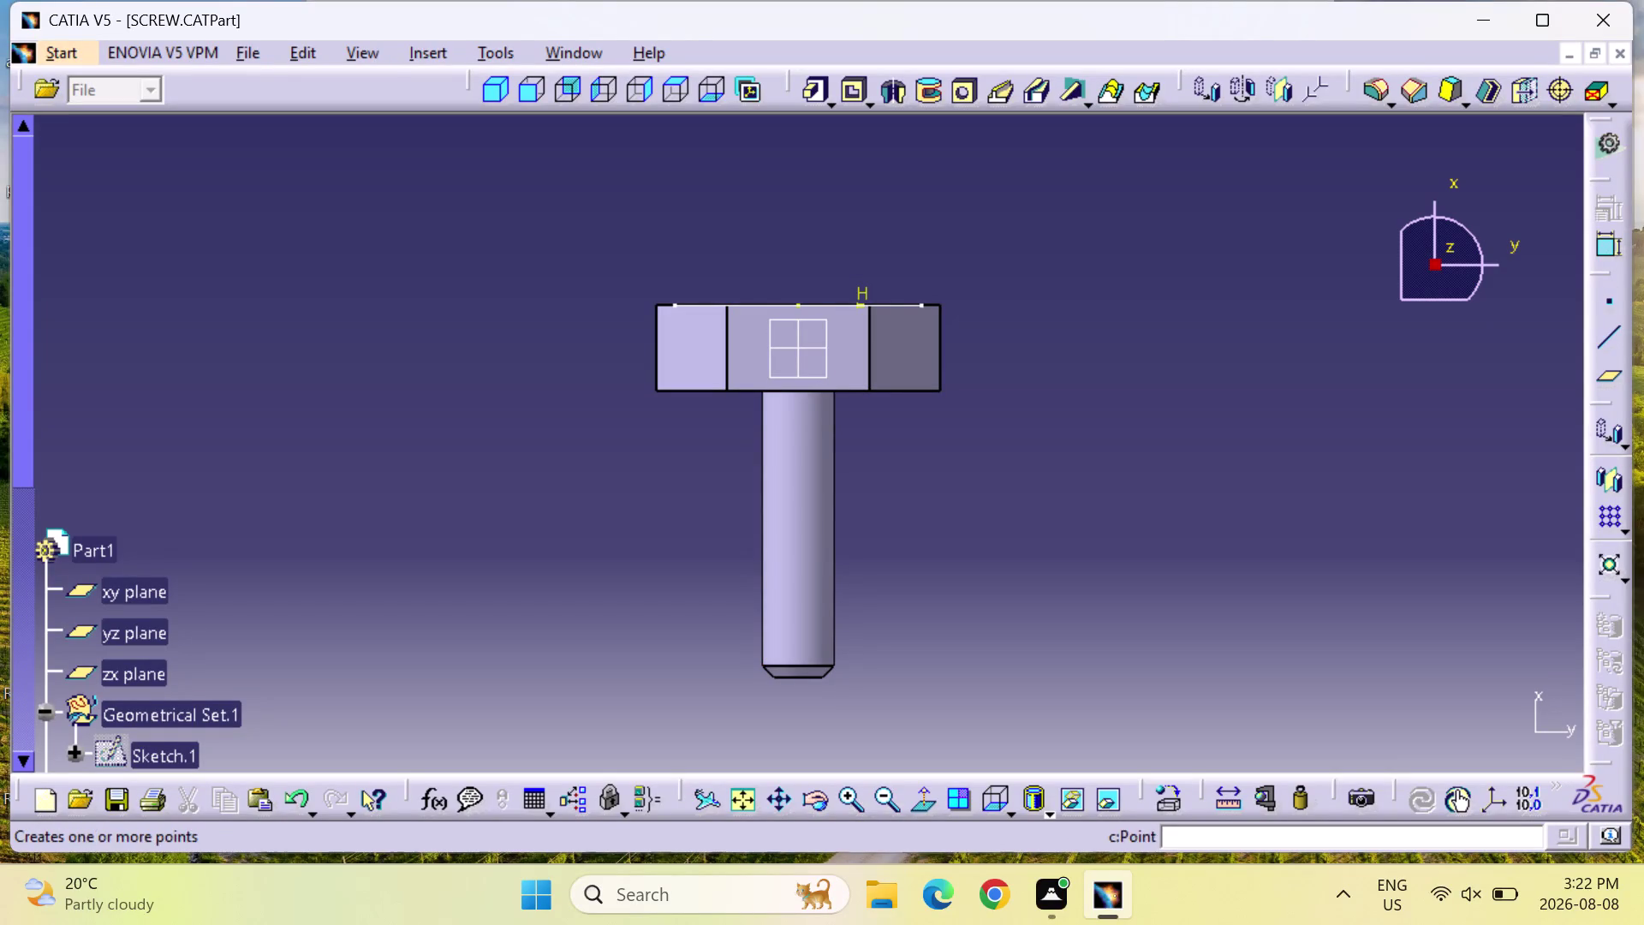
Select the screw head's flat face and run c:SKETCH to start a sketch on it.
scroll(down, 3)
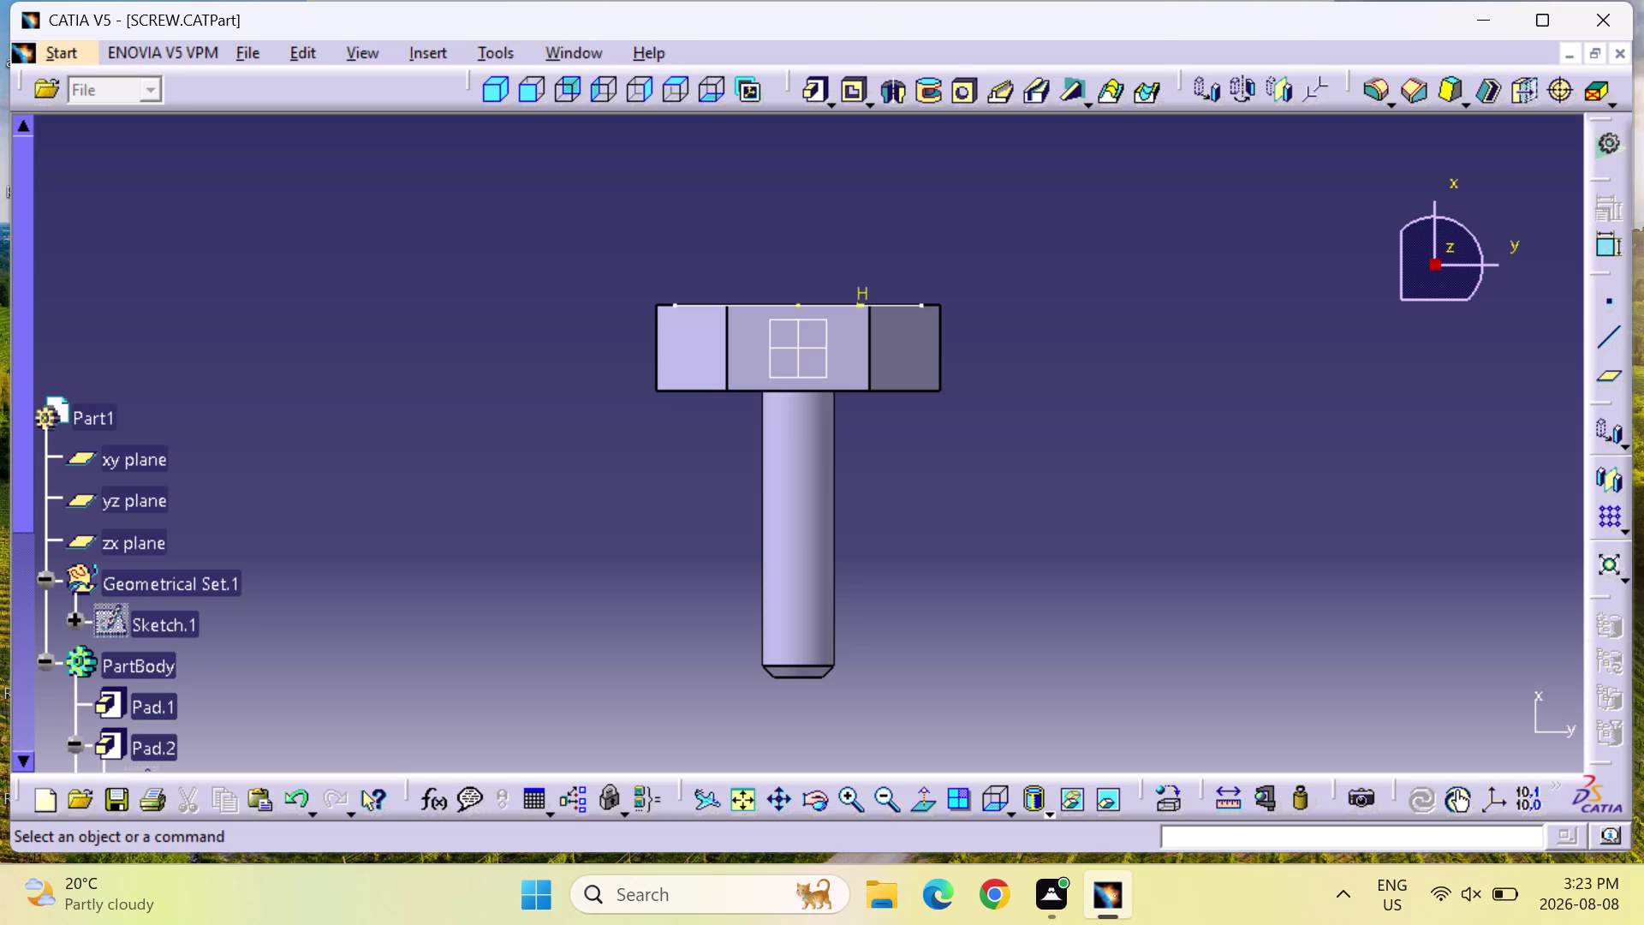
double_click(1224, 515)
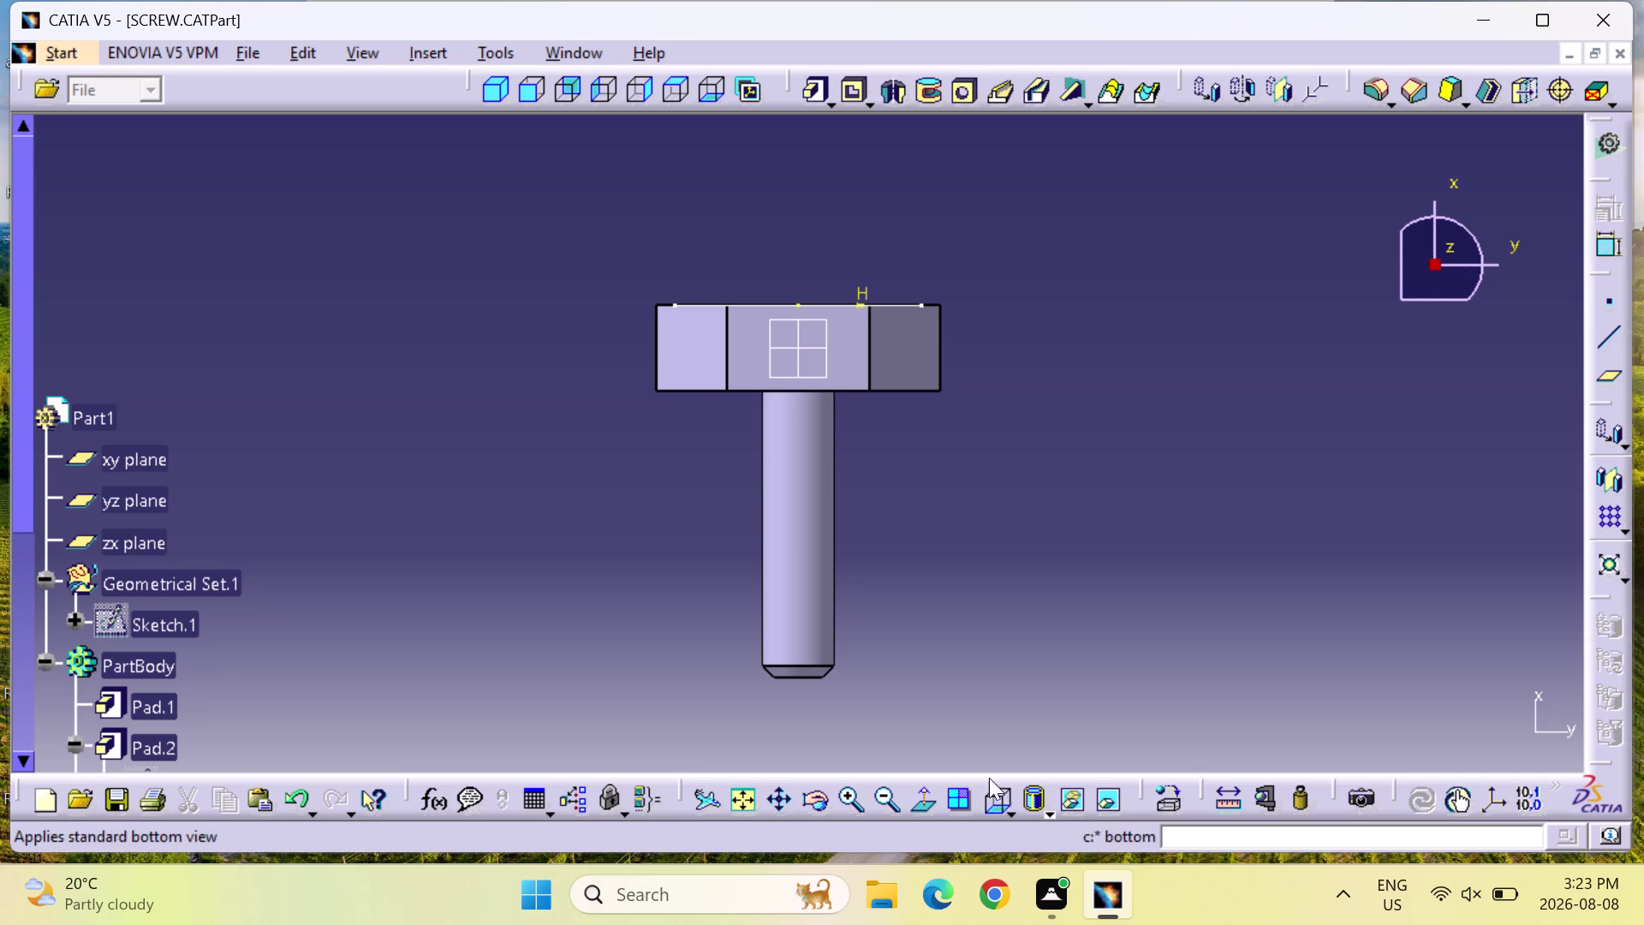
click(864, 357)
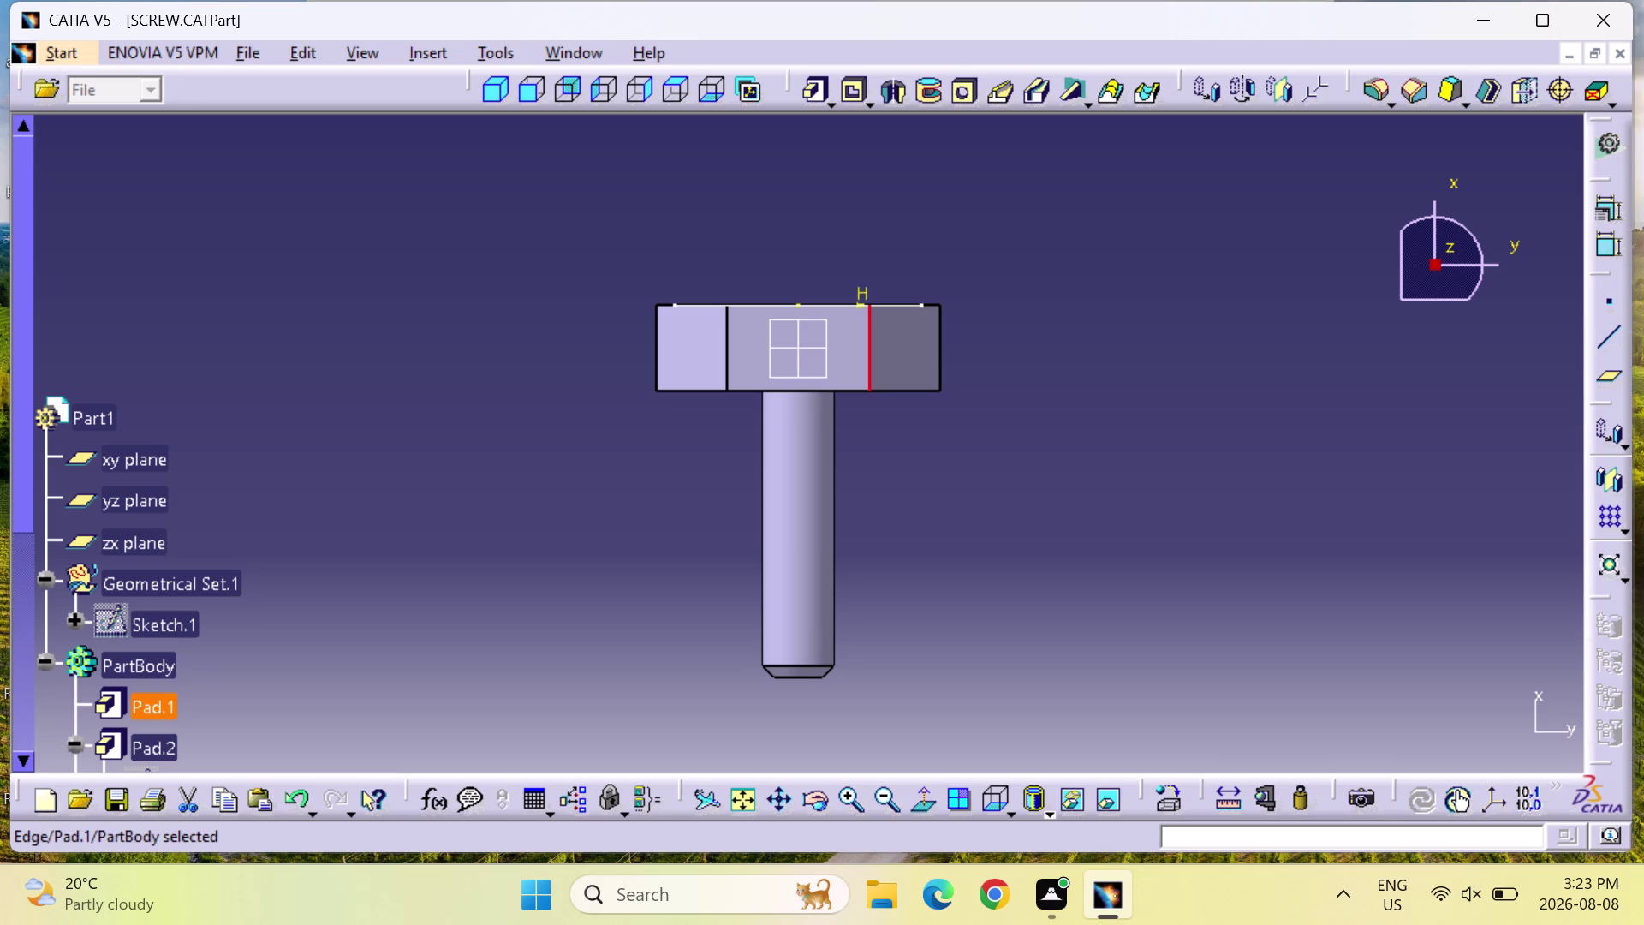
click(839, 356)
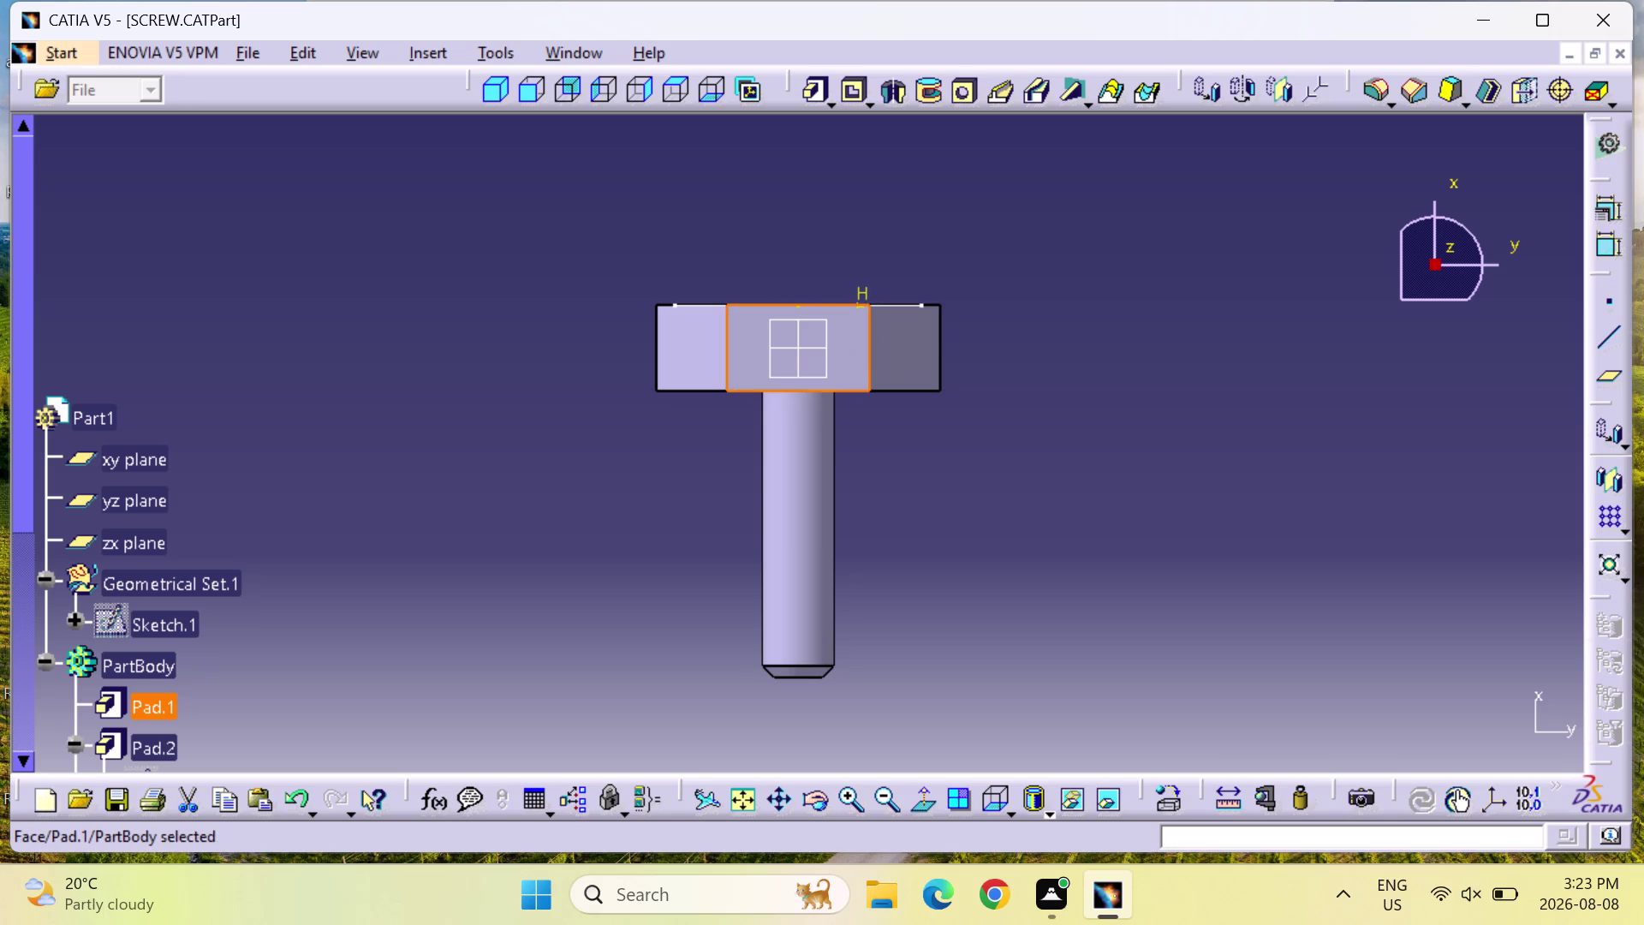
click(1191, 851)
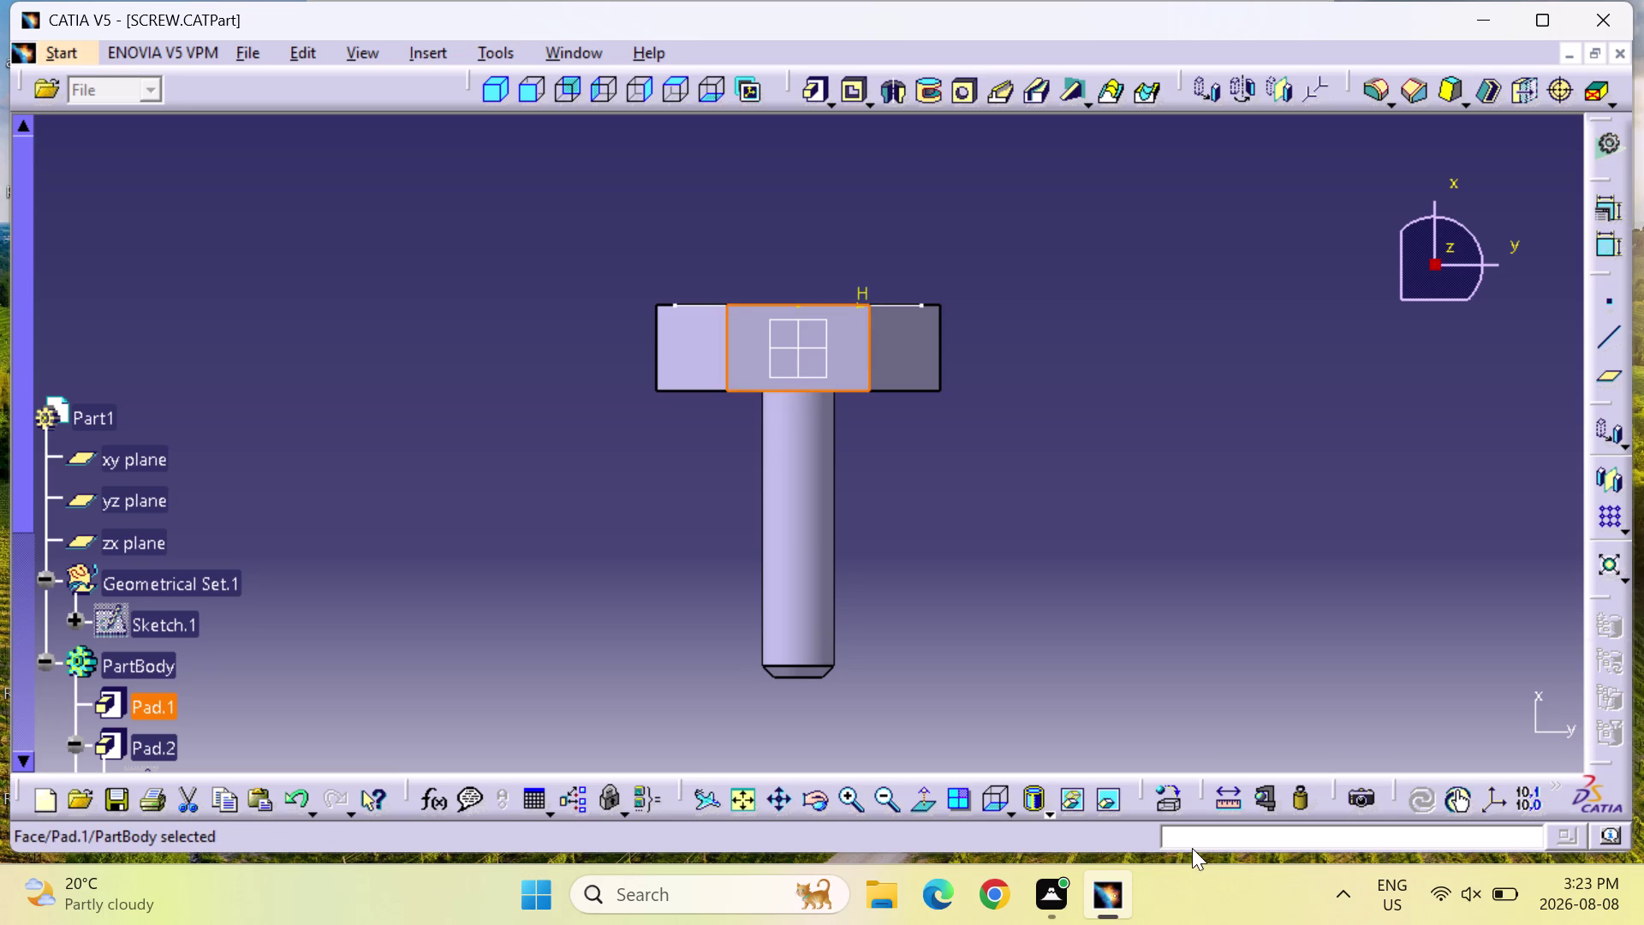
click(1197, 841)
text(C:)
text(SKETCH)
key(Return)
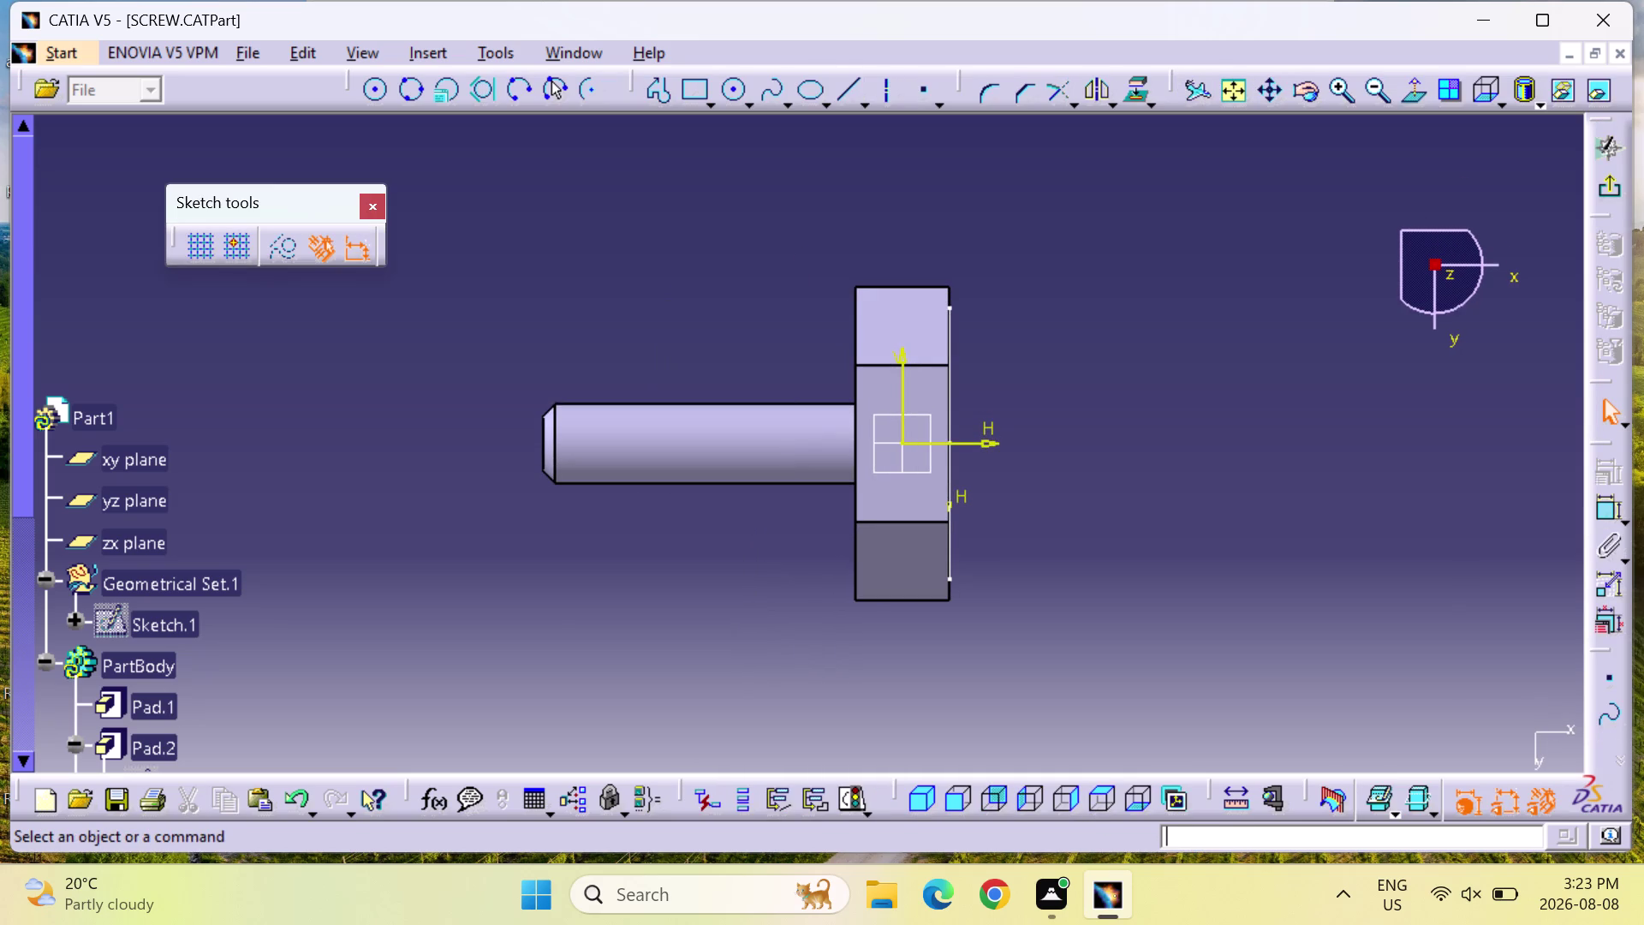
Exit the Sketcher back to Part Design with the head and shaft pads.
click(925, 495)
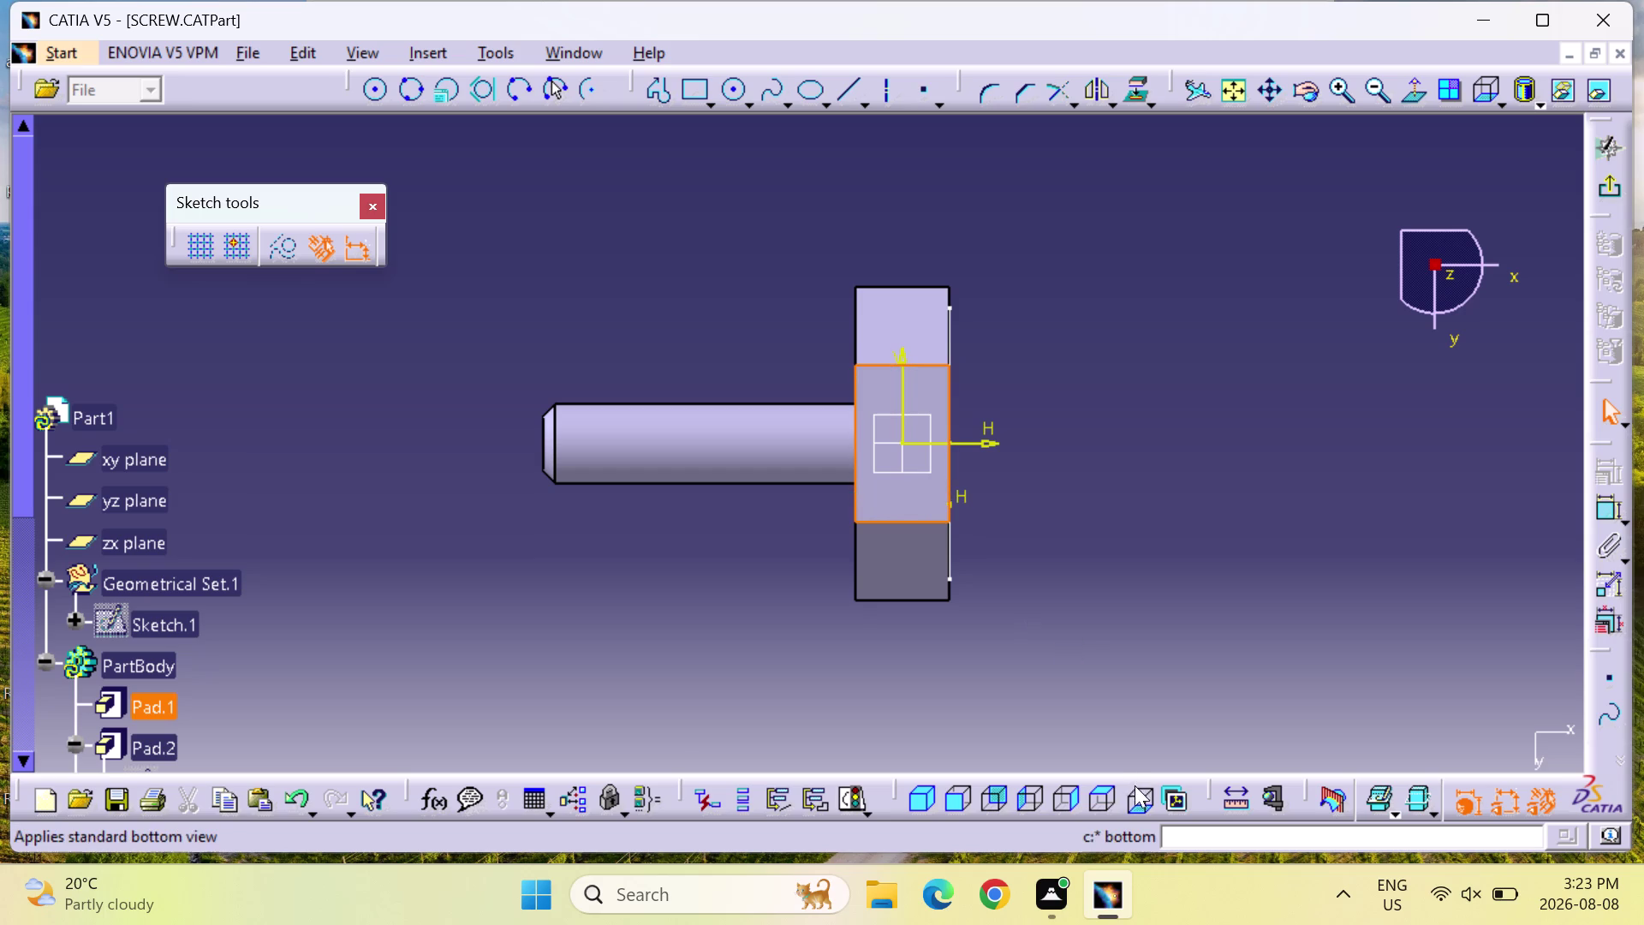
click(1132, 810)
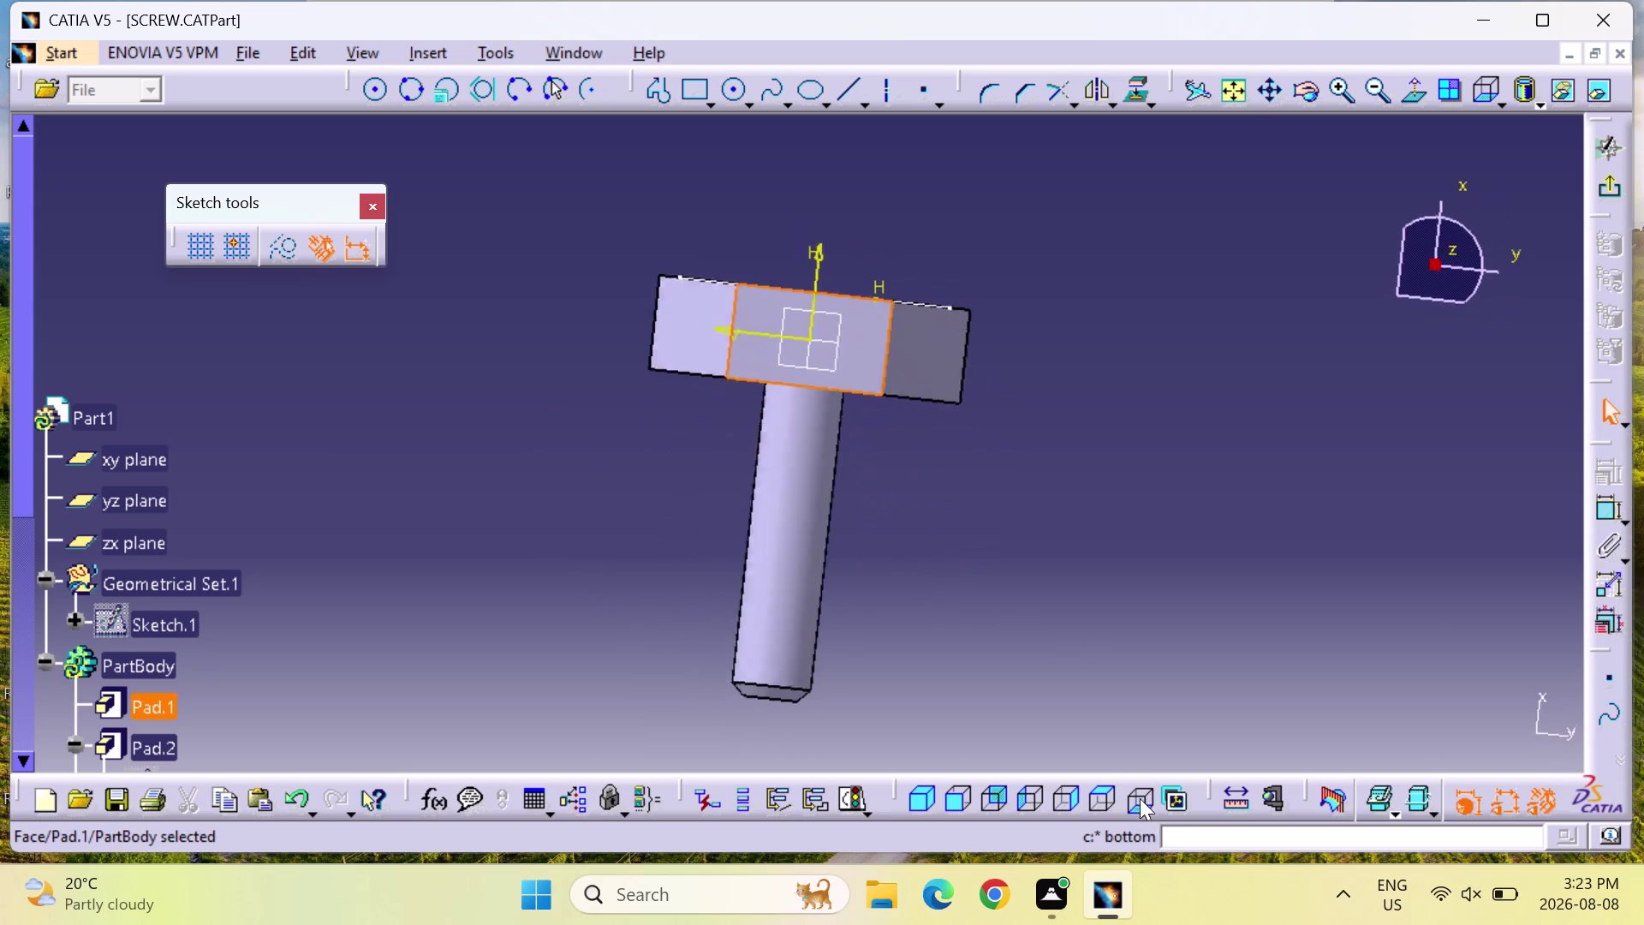
click(1611, 179)
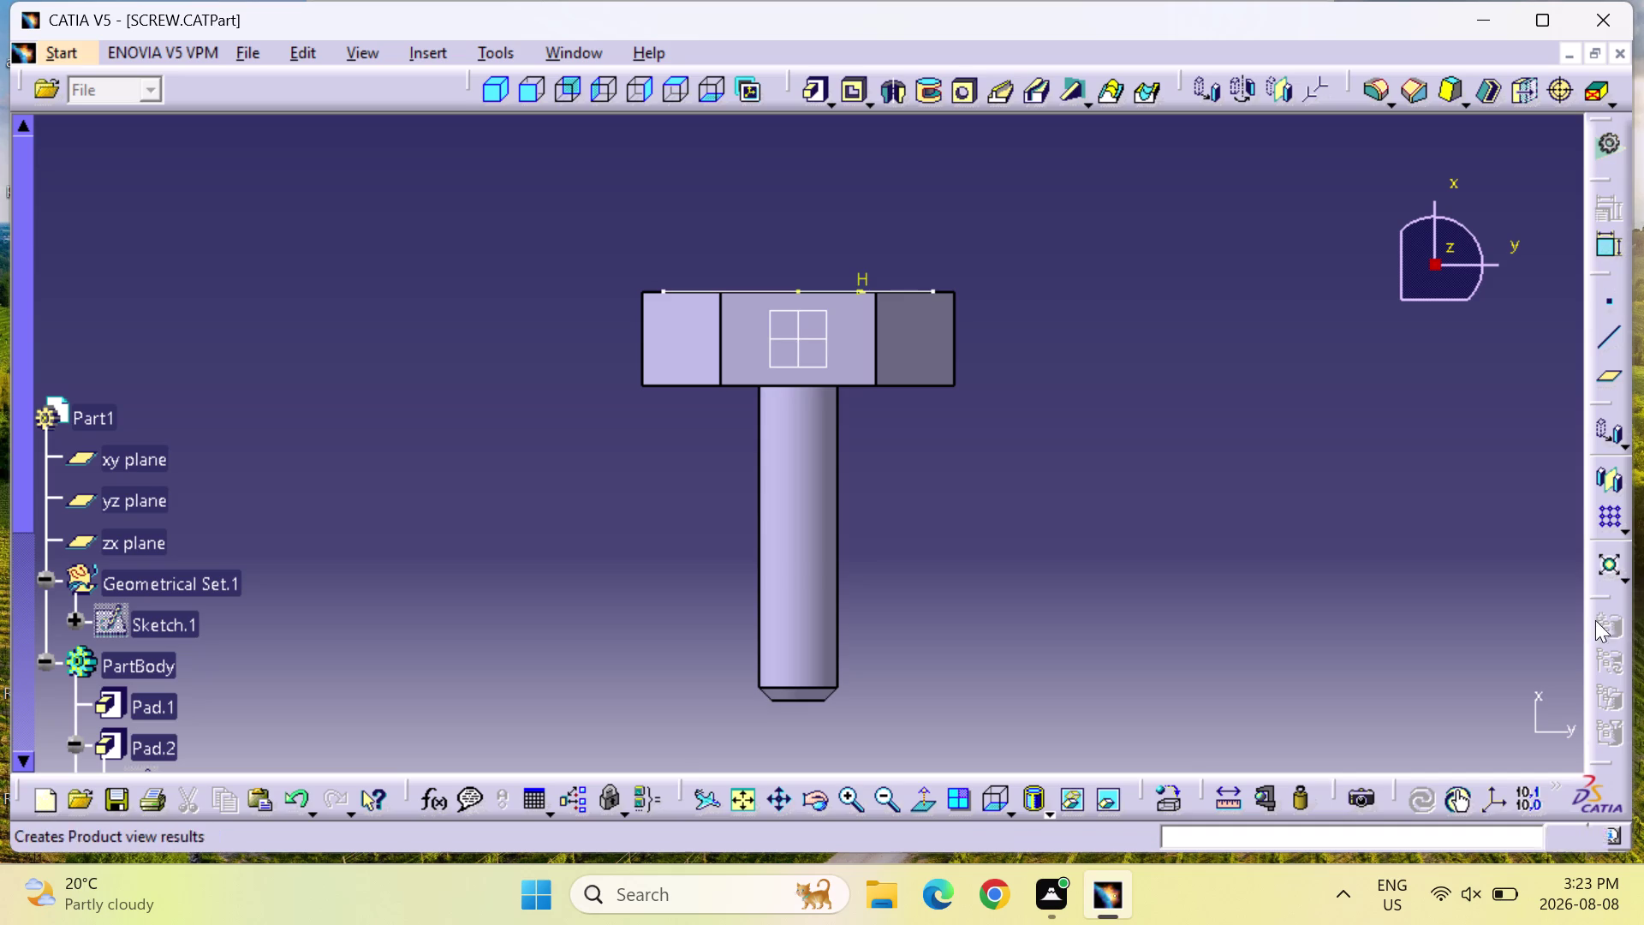
Undo the recent operations with repeated Ctrl+Z.
key(Escape)
key(Escape)
key(Escape)
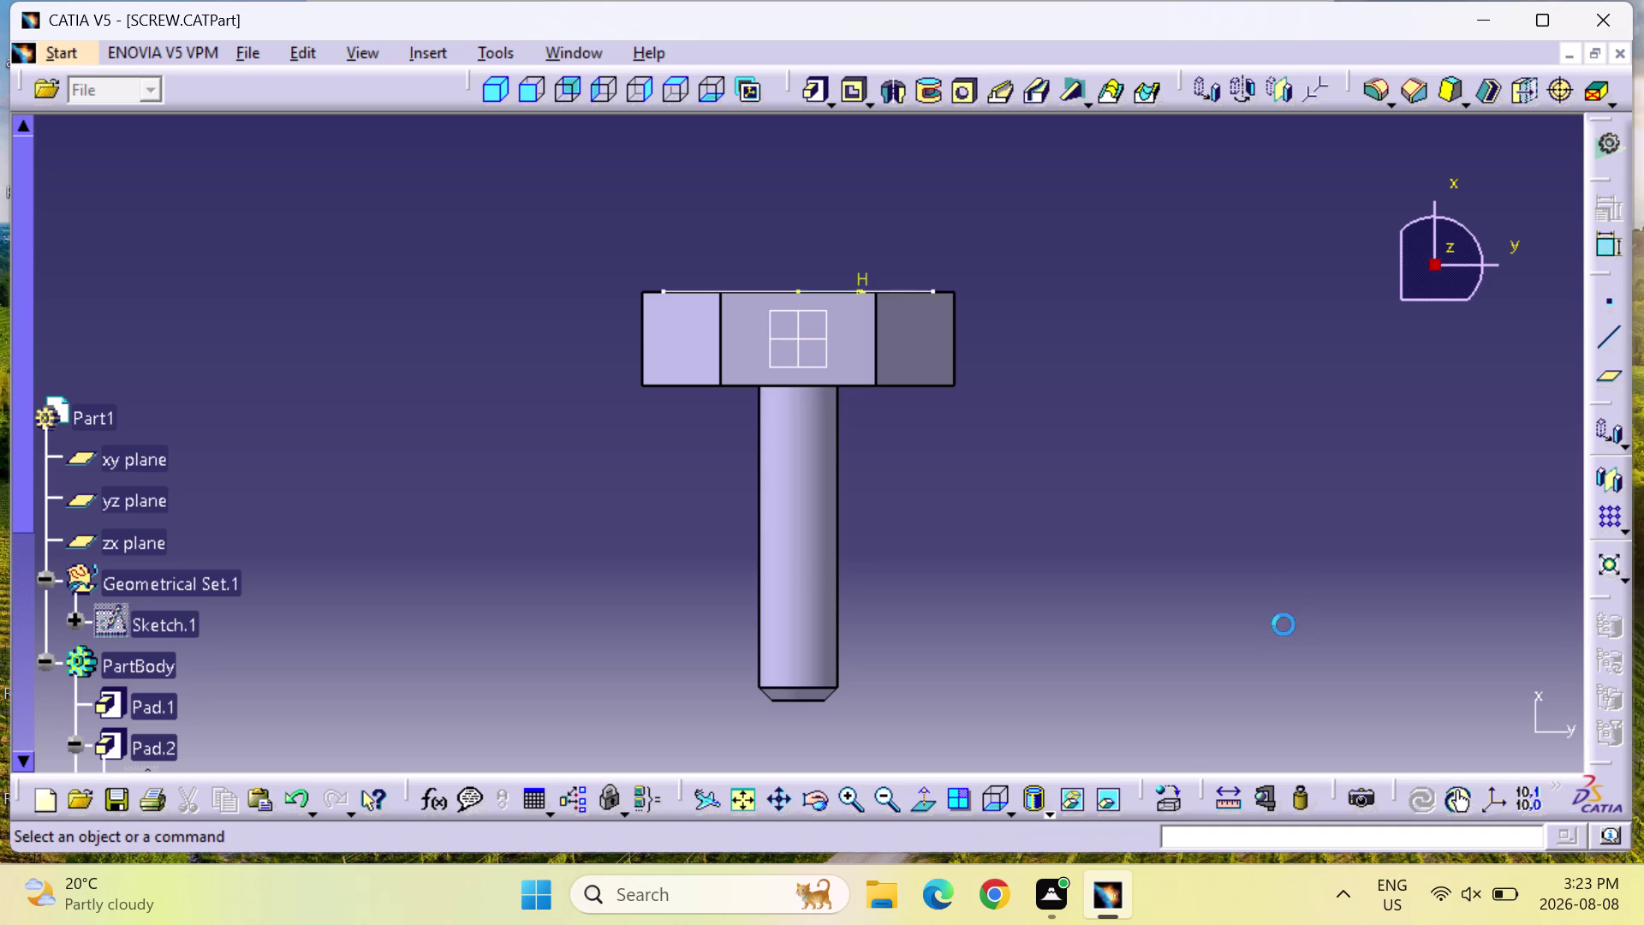
key(ctrl+z)
key(ctrl+z)
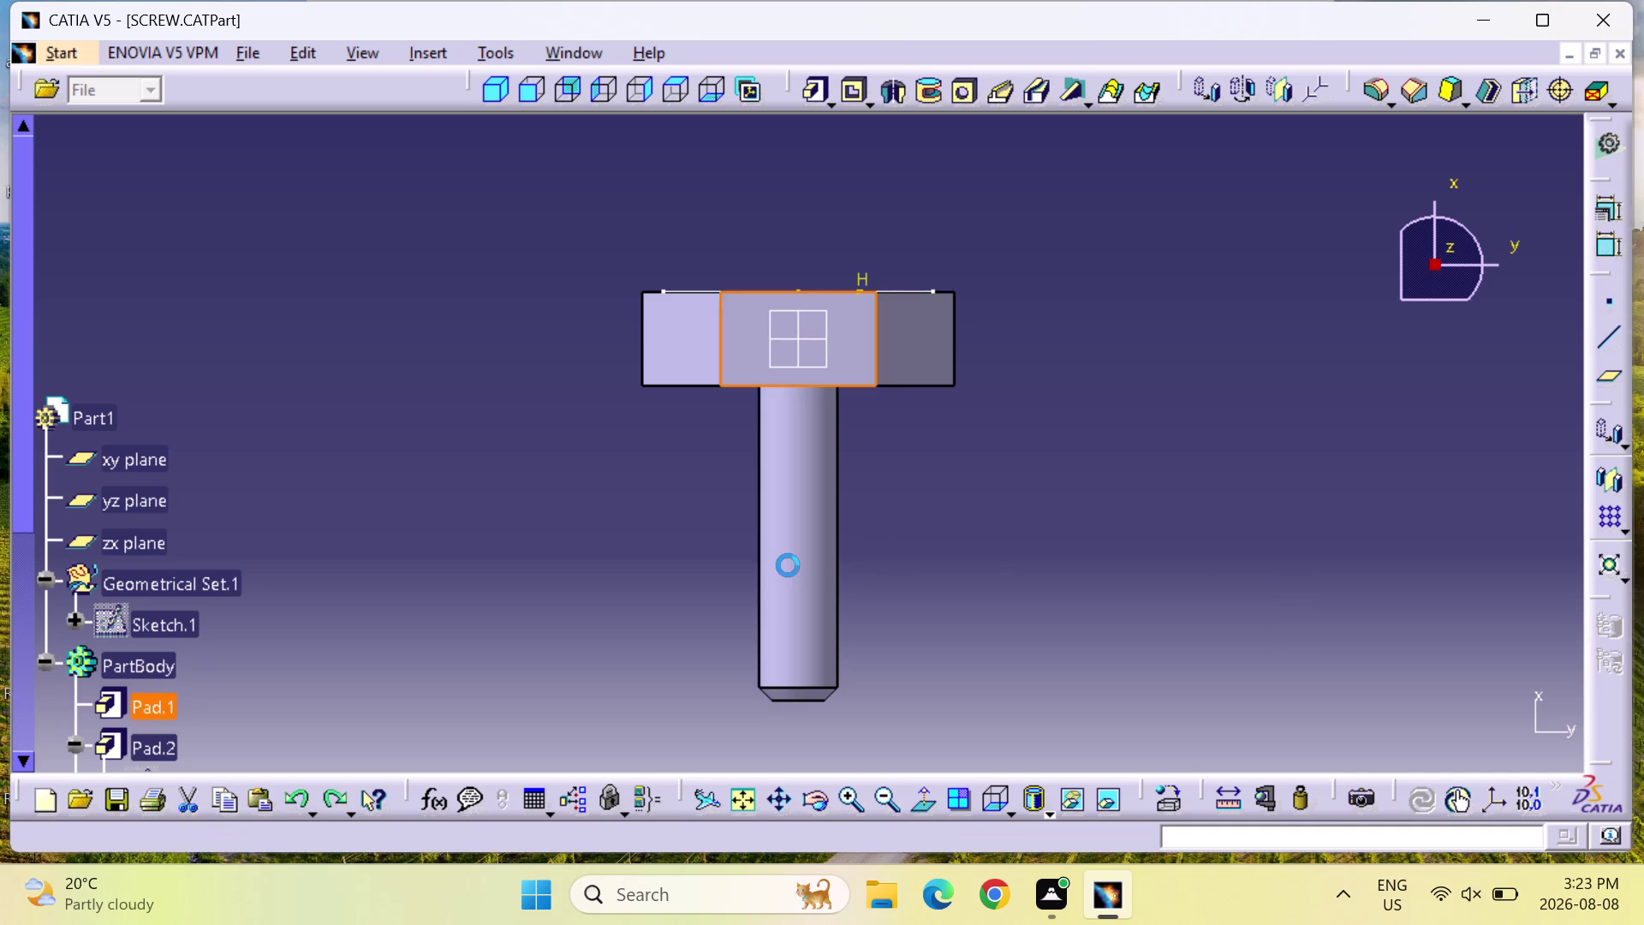
key(ctrl+z)
key(ctrl+z)
key(ctrl+z)
key(ctrl+z)
key(ctrl+z)
key(ctrl+z)
key(ctrl+z)
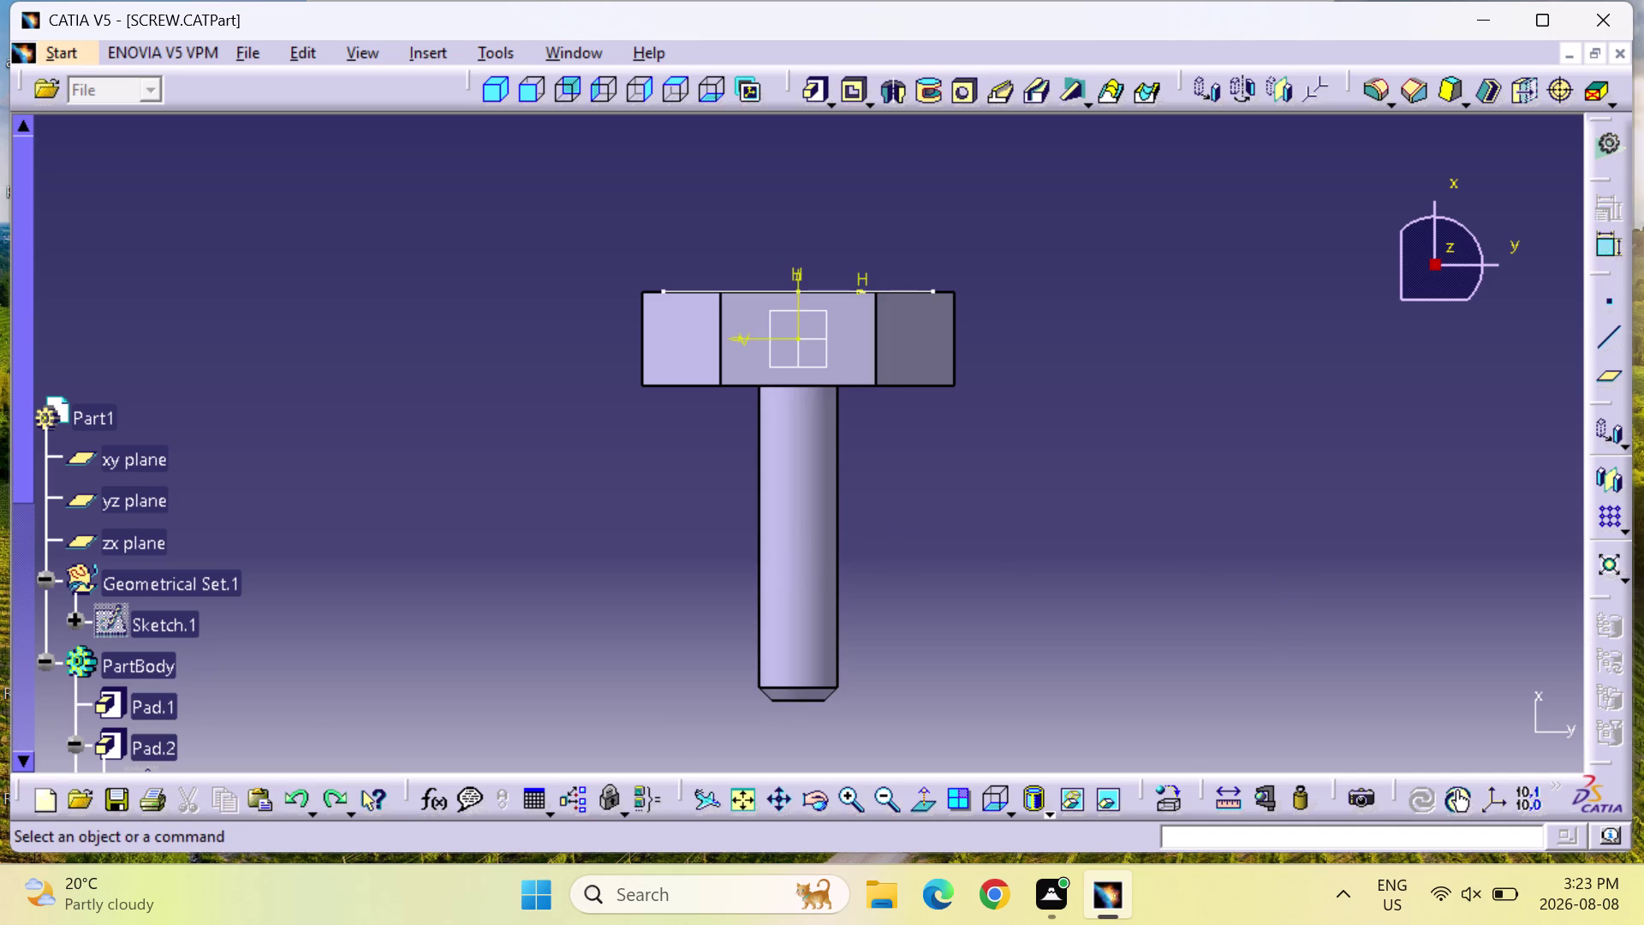
key(ctrl+z)
key(ctrl+z)
key(ctrl+z)
key(ctrl+z)
key(ctrl+z)
key(ctrl+z)
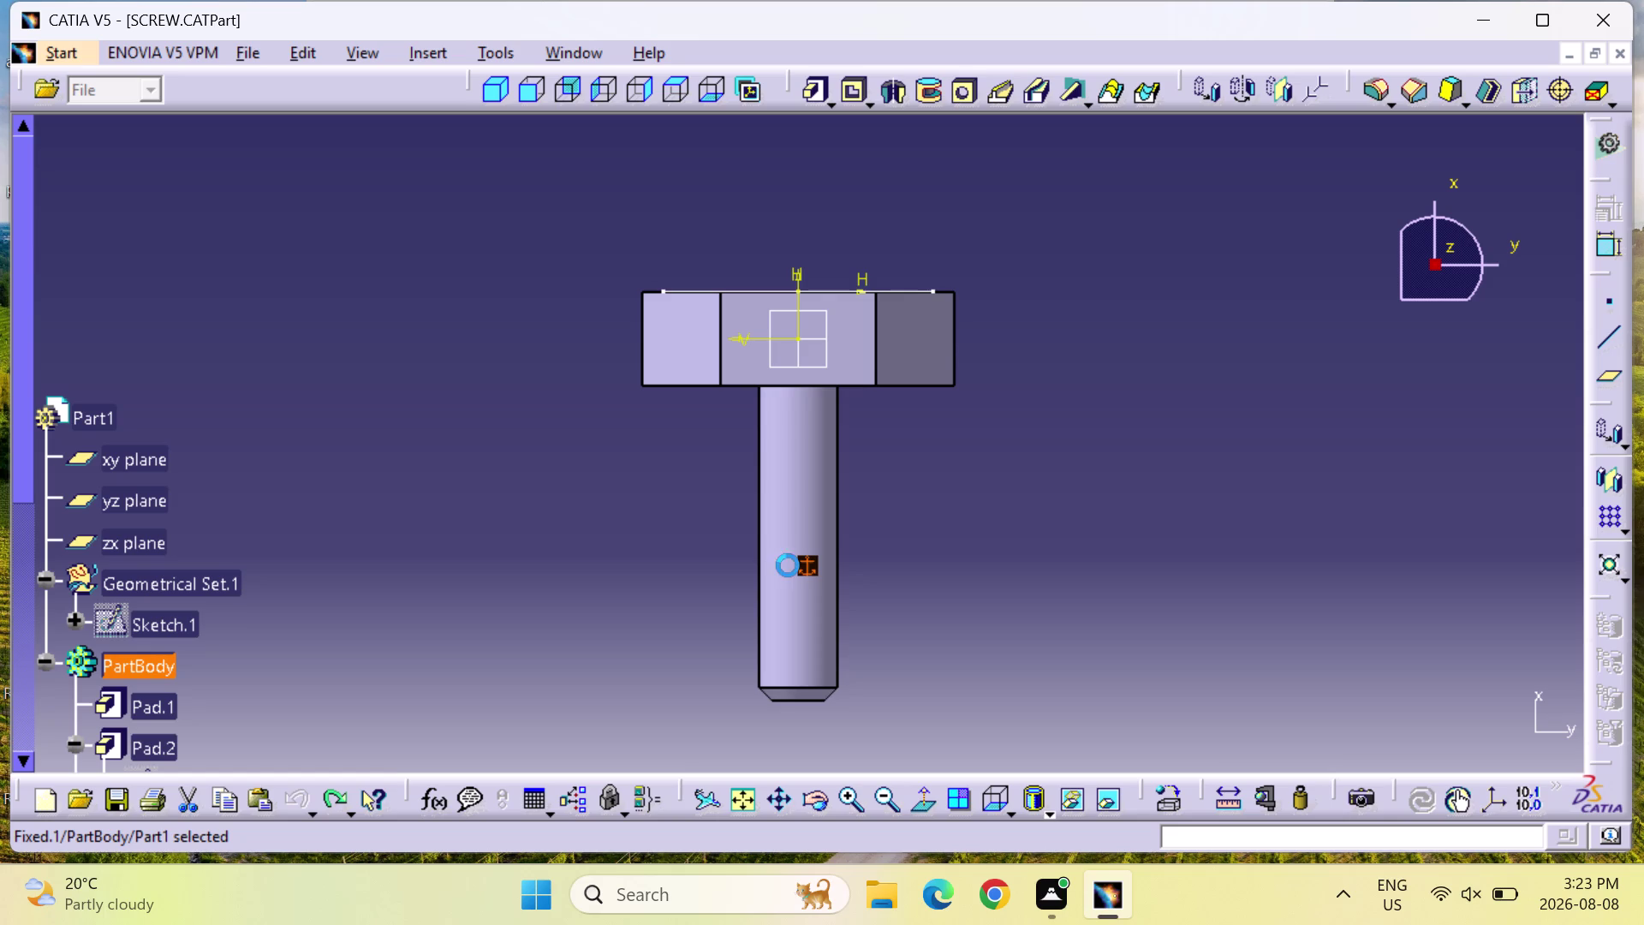
key(ctrl+z)
key(ctrl+z)
key(ctrl+z)
key(ctrl+z)
key(ctrl+z)
key(ctrl+z)
key(ctrl+z)
key(ctrl+z)
Edit Sketch.1, the hexagon head profile with its 50 dimension.
key(Escape)
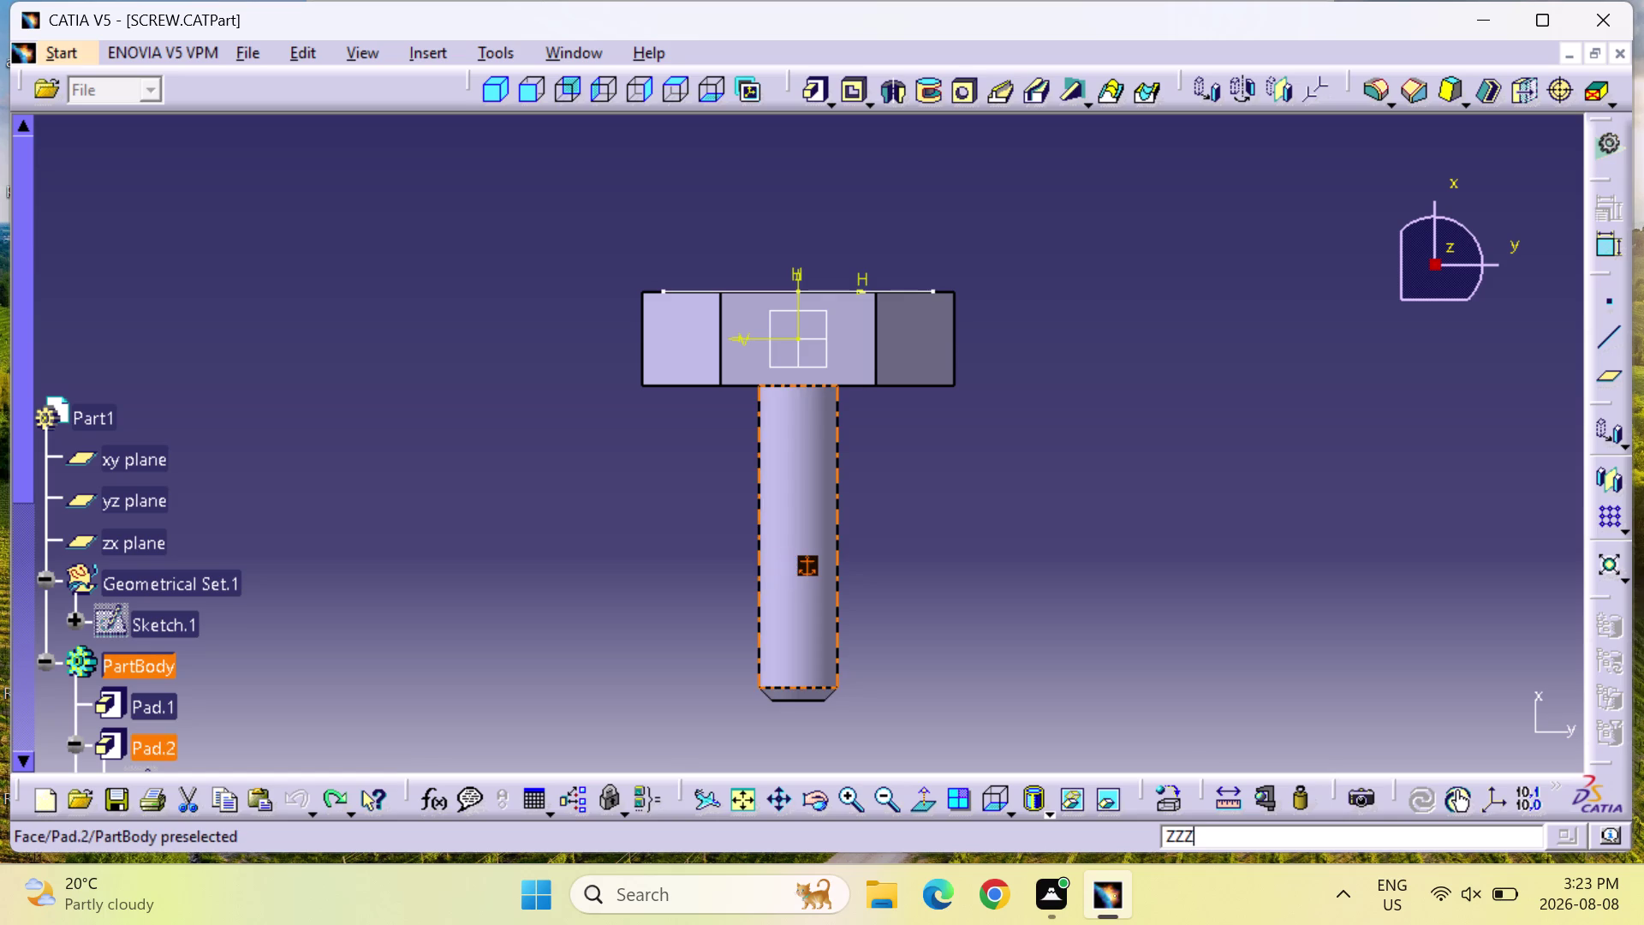
key(Escape)
key(Escape)
key(Escape)
double_click(144, 620)
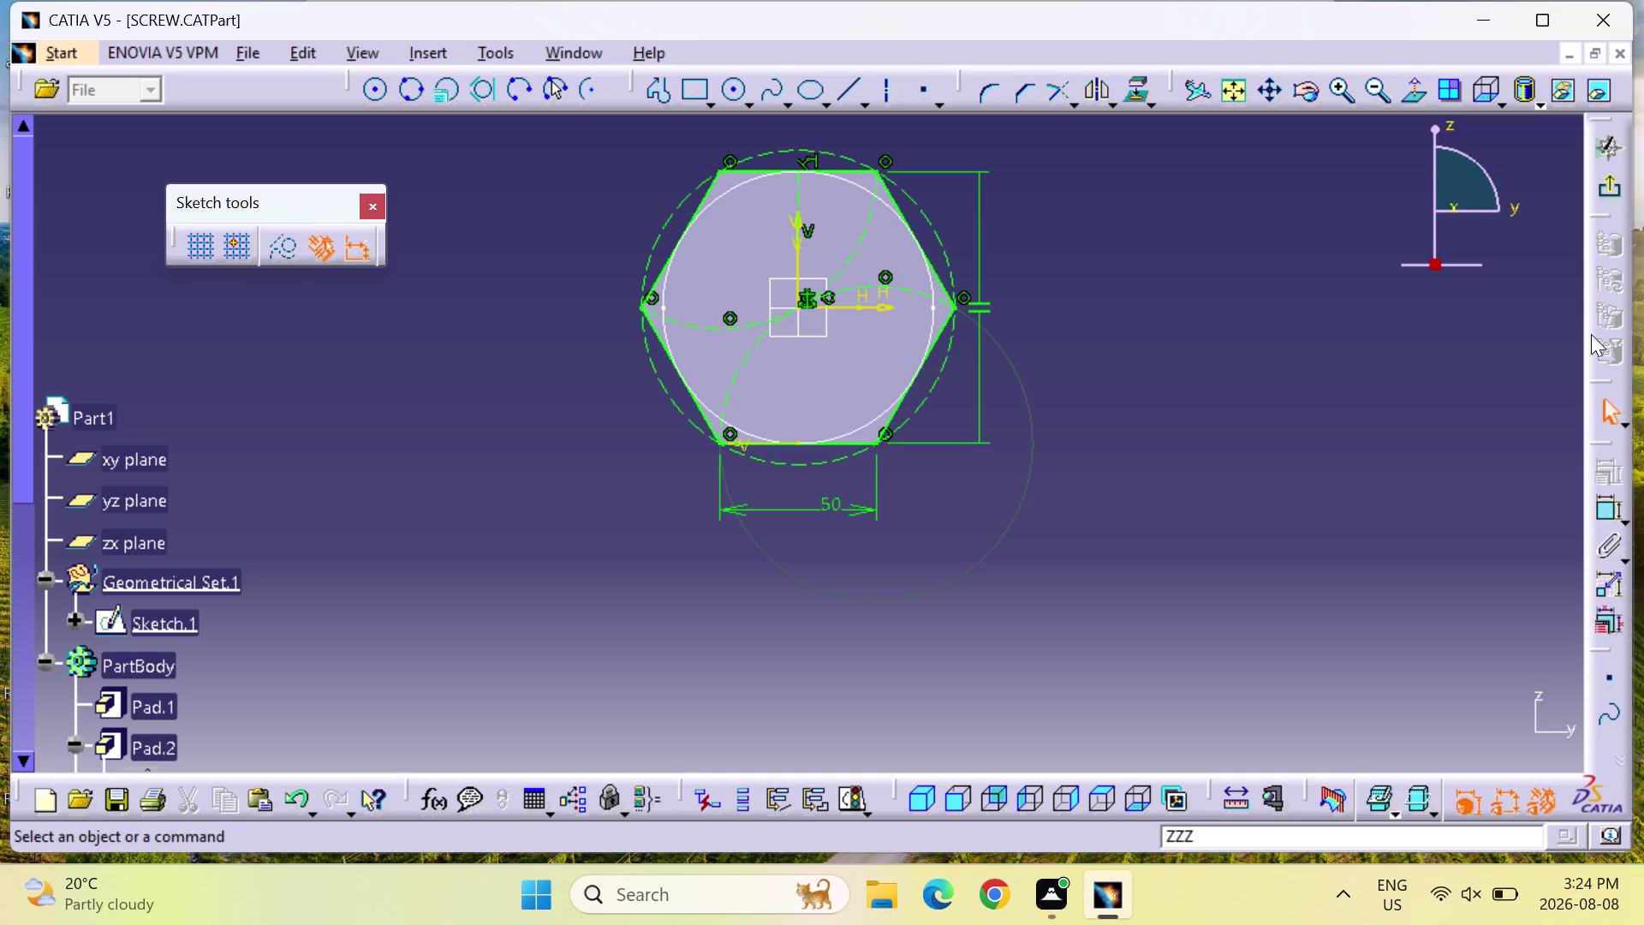
Open the Tools menu over the hexagon sketch.
right_click(1414, 63)
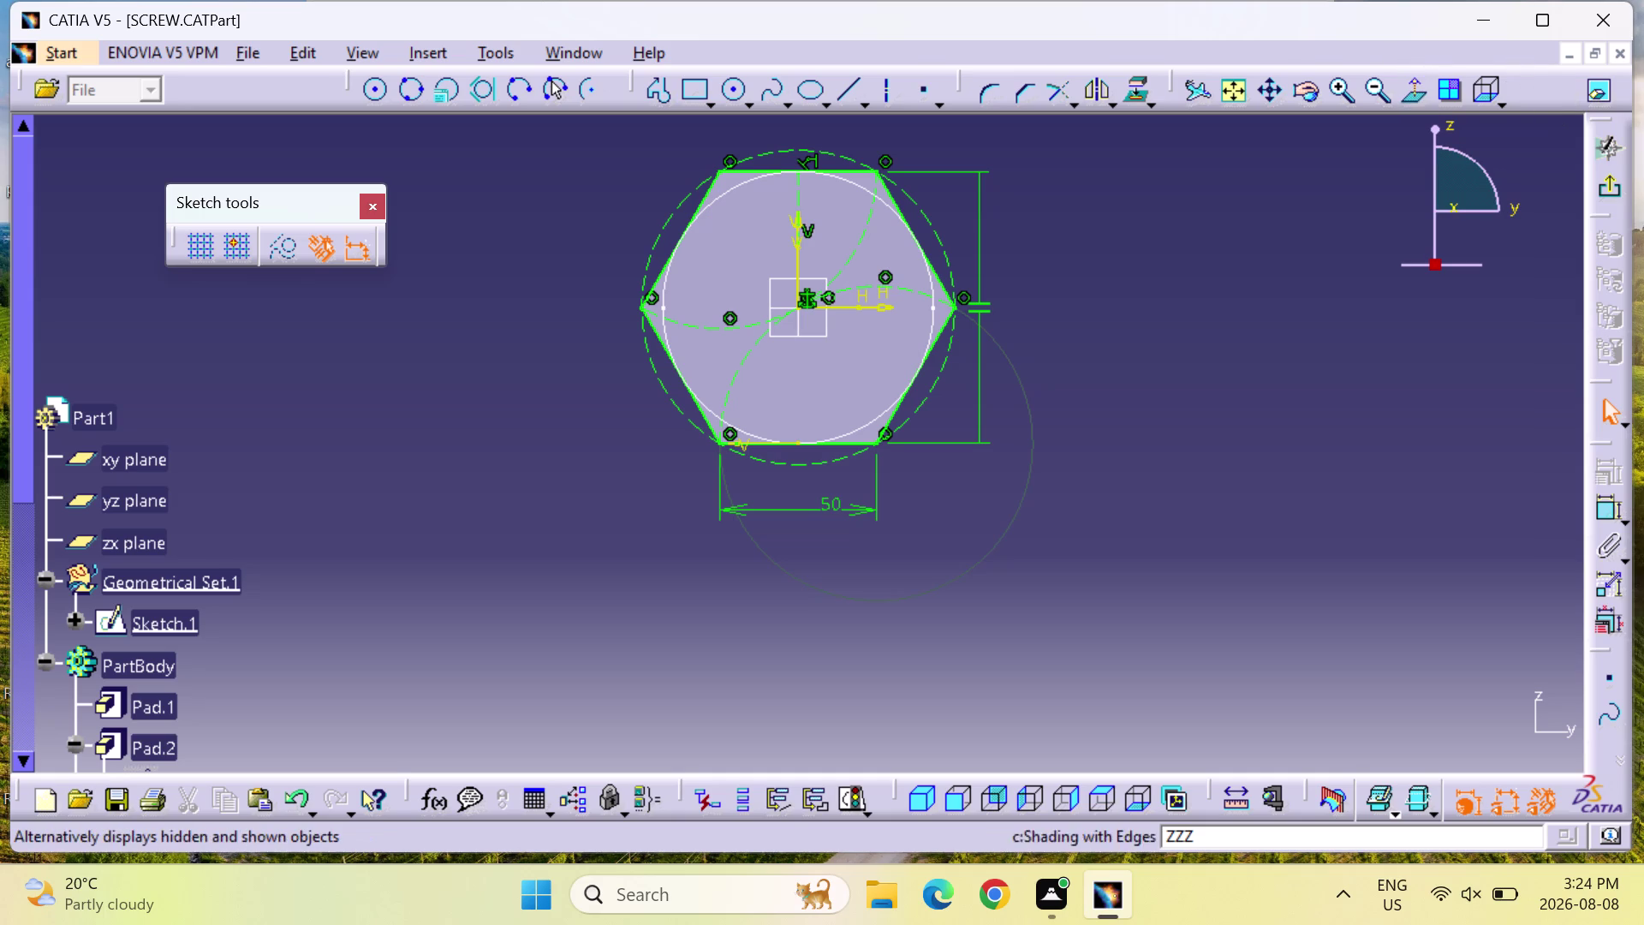
right_click(1603, 171)
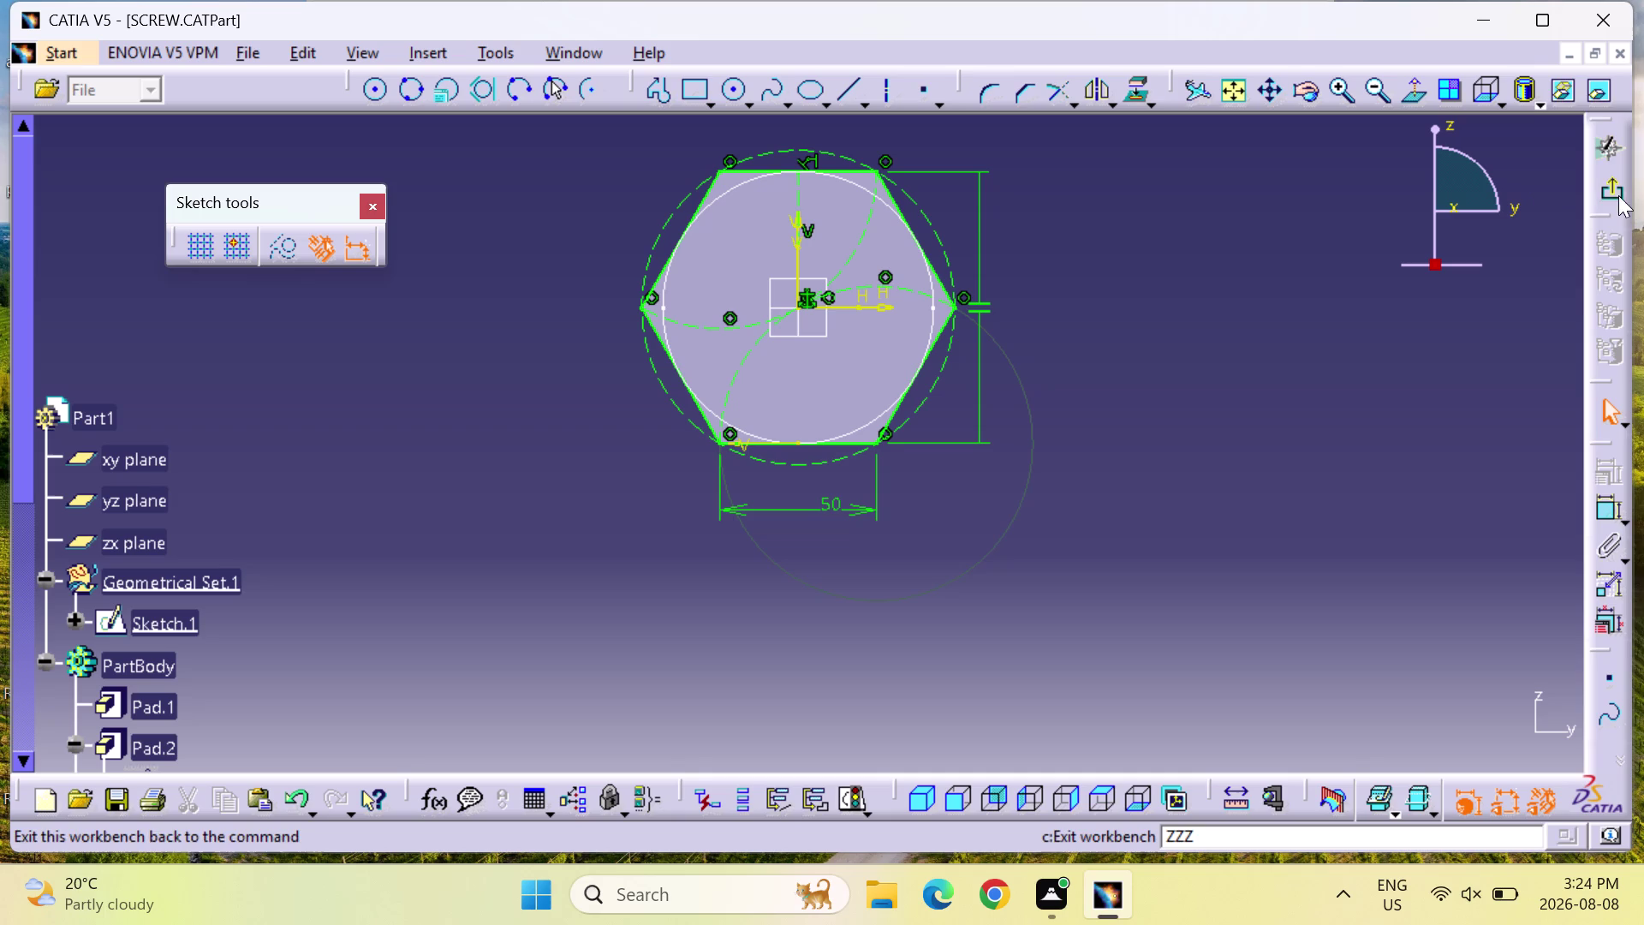
click(1503, 51)
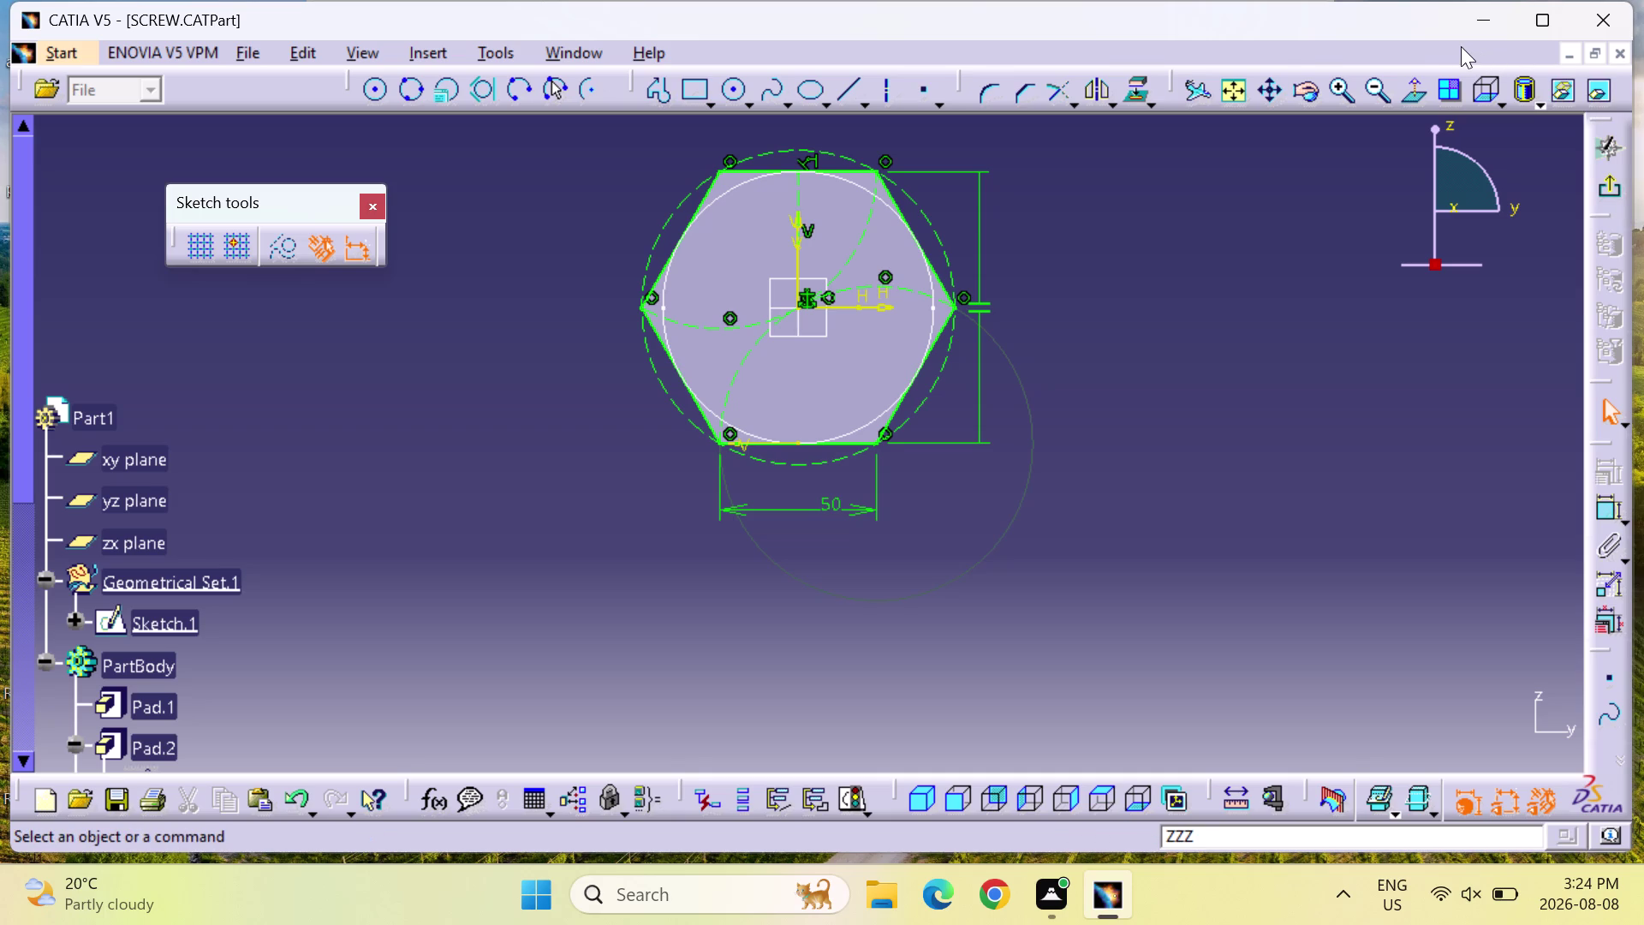
right_click(1461, 46)
click(482, 48)
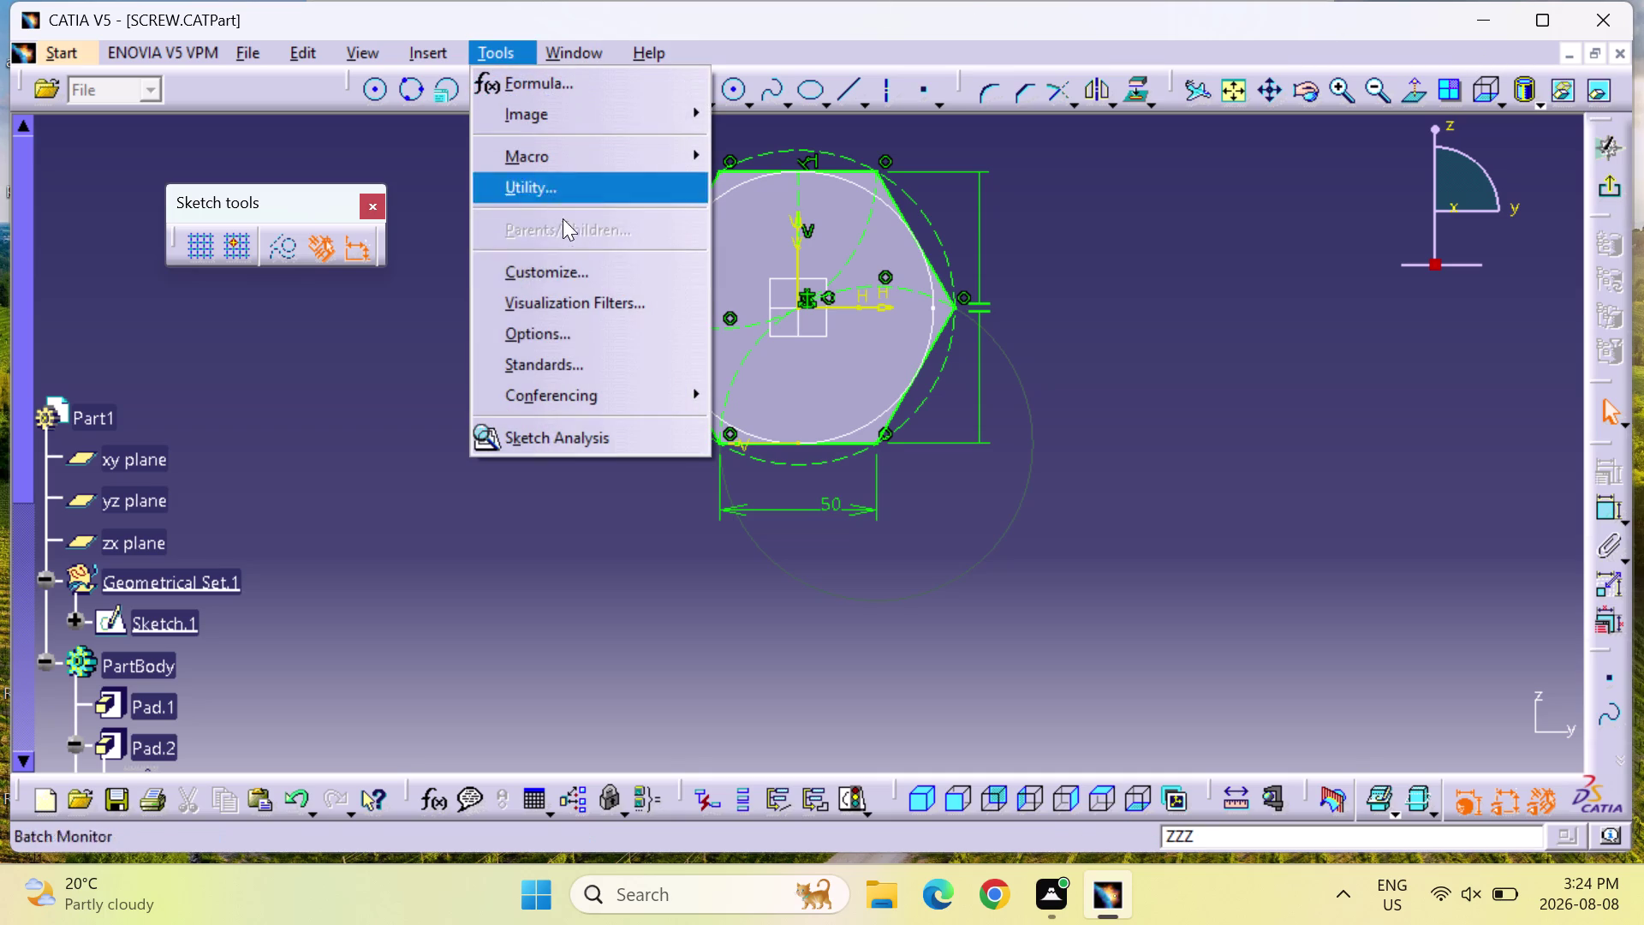
In Customize > Toolbars, restore all toolbar contents and positions, then close.
click(644, 261)
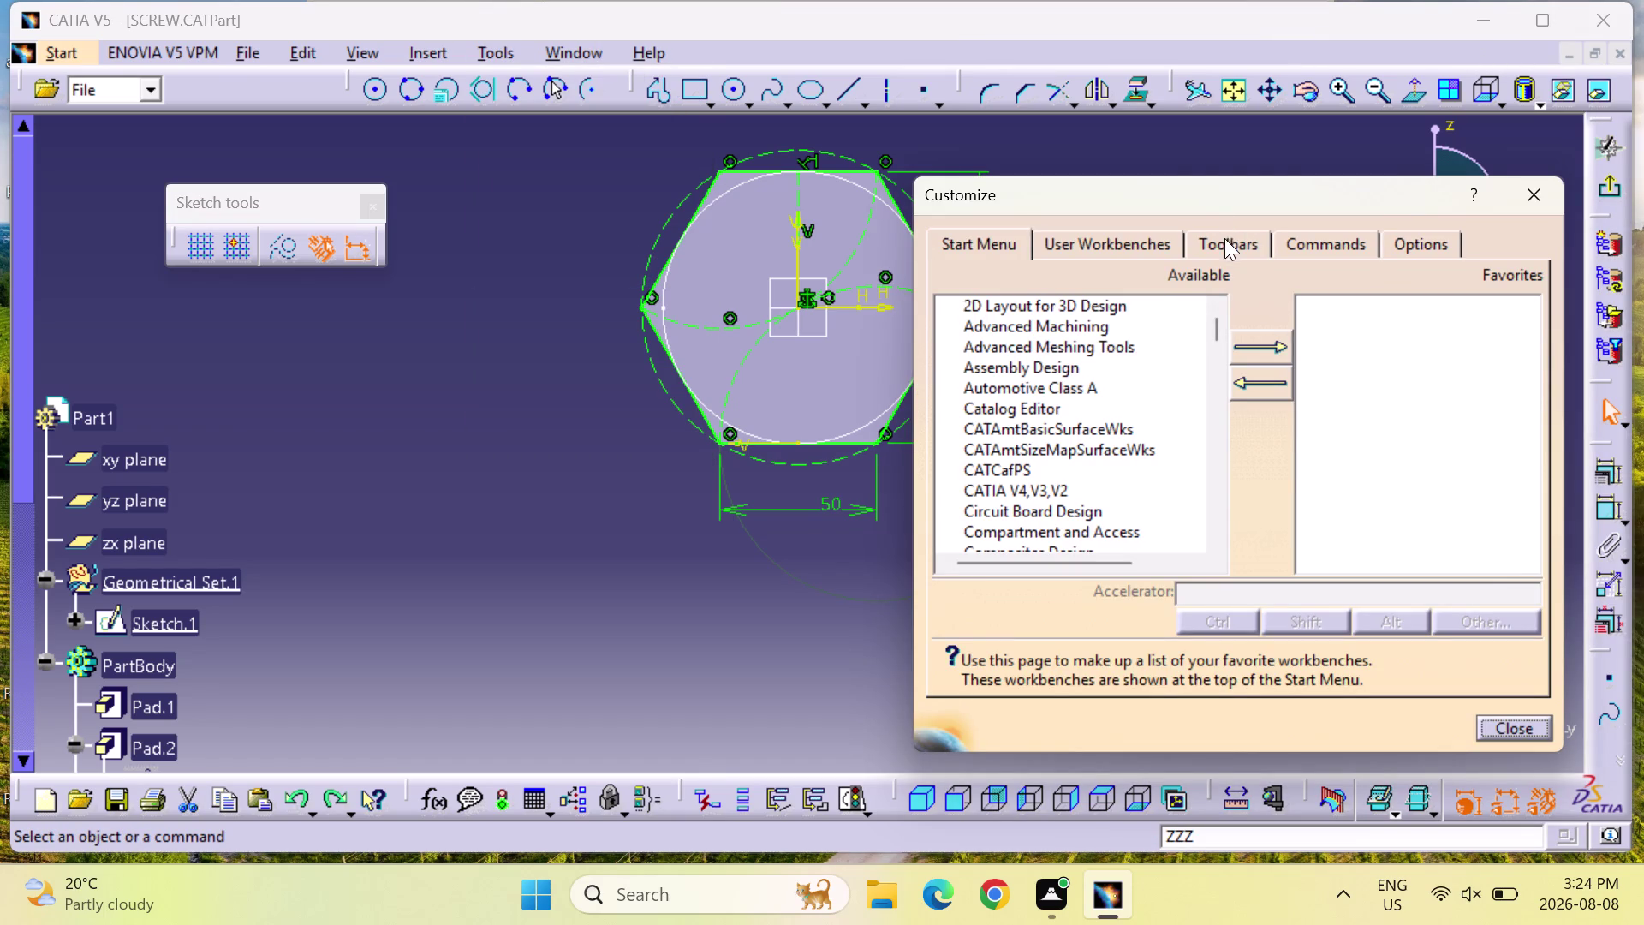
click(1226, 238)
click(1455, 405)
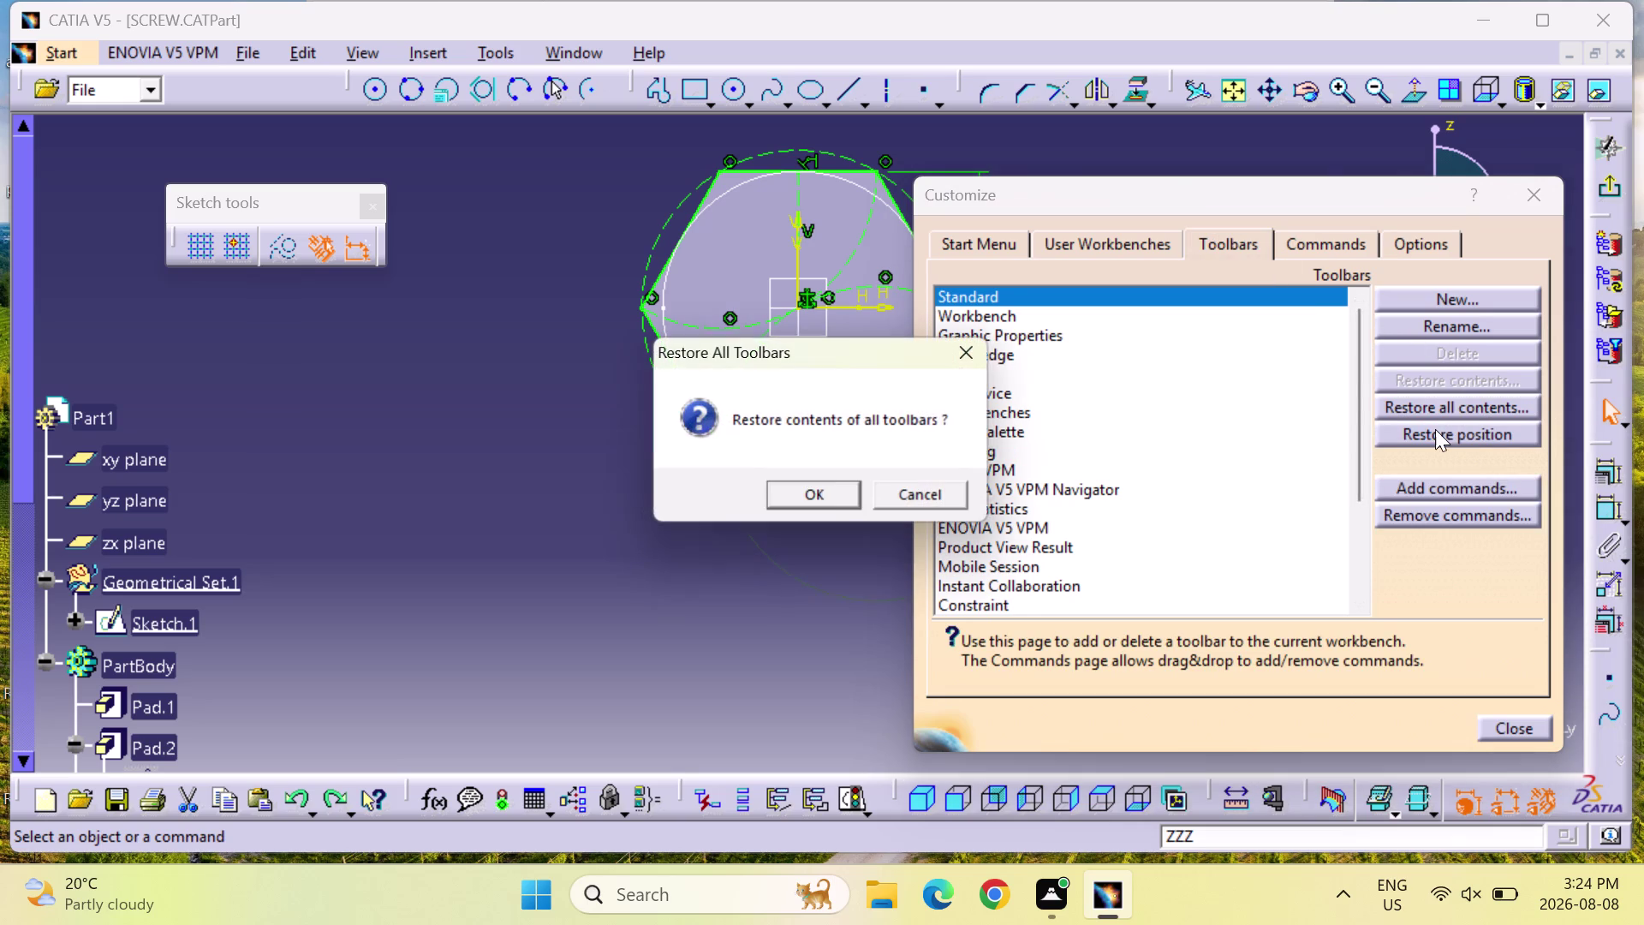
click(850, 487)
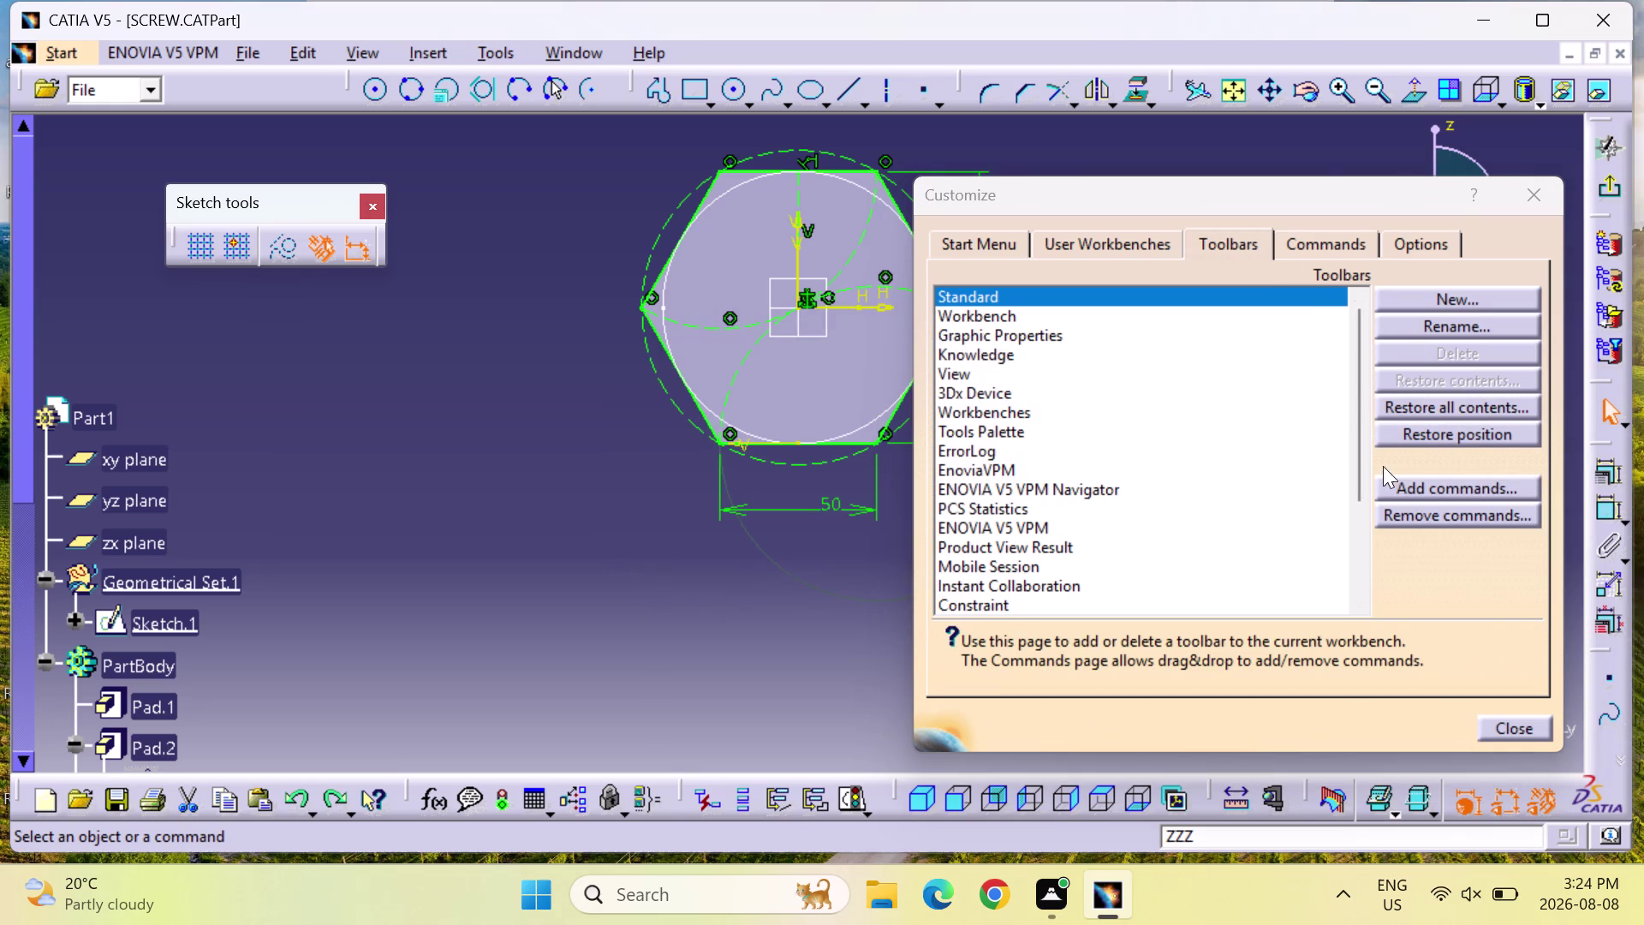
click(1427, 428)
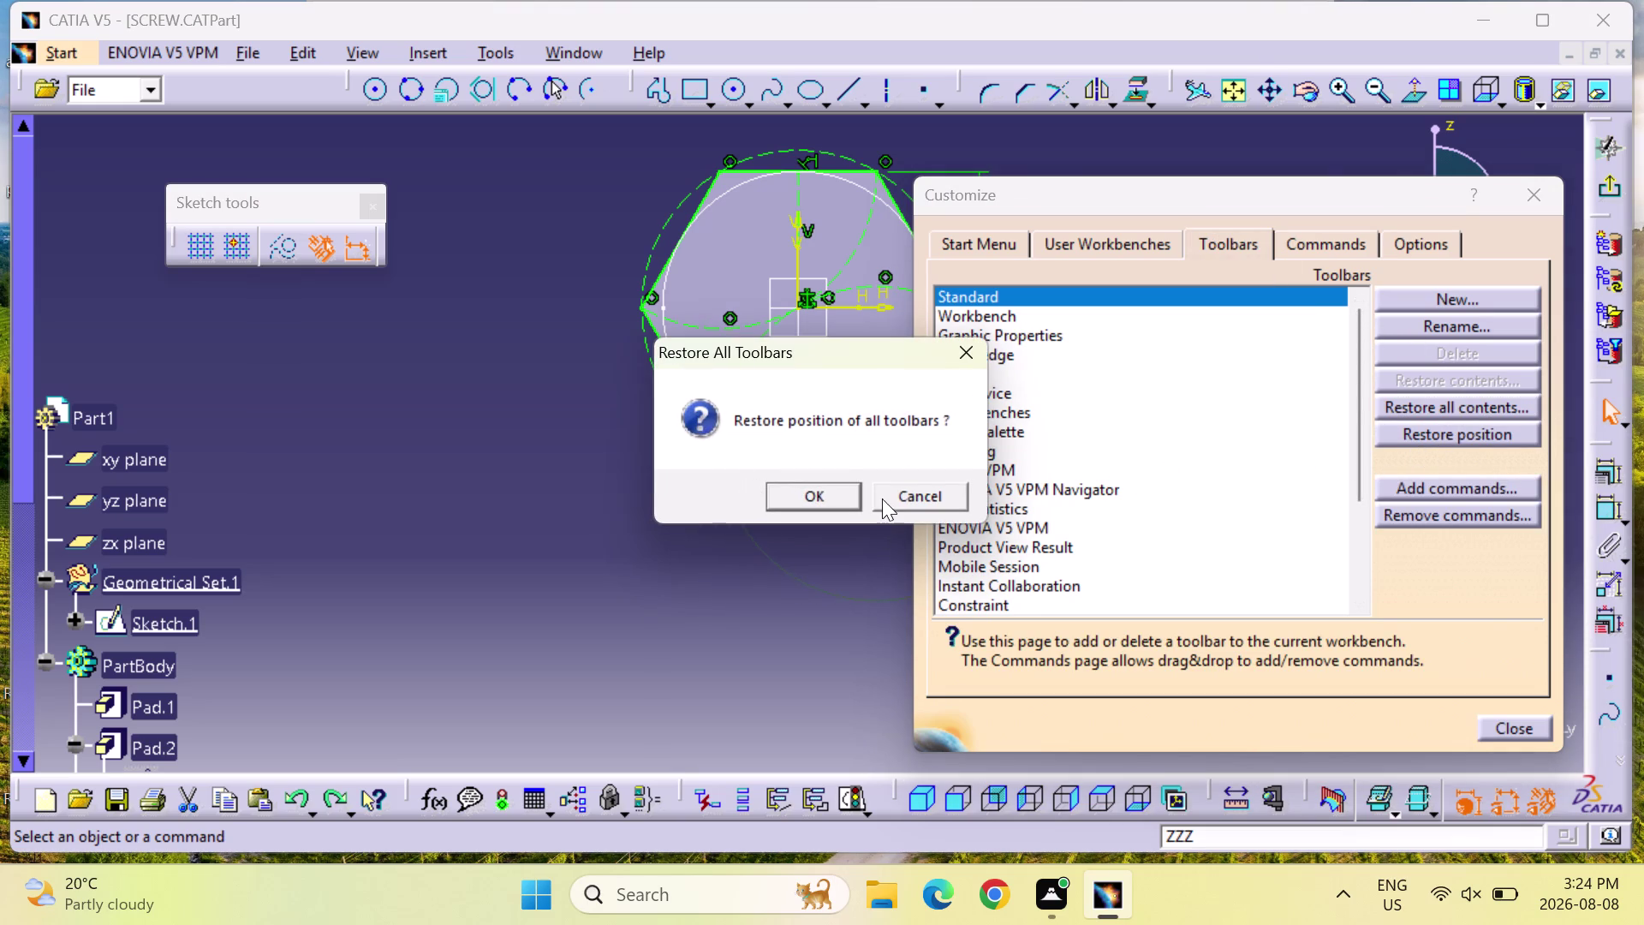
click(840, 488)
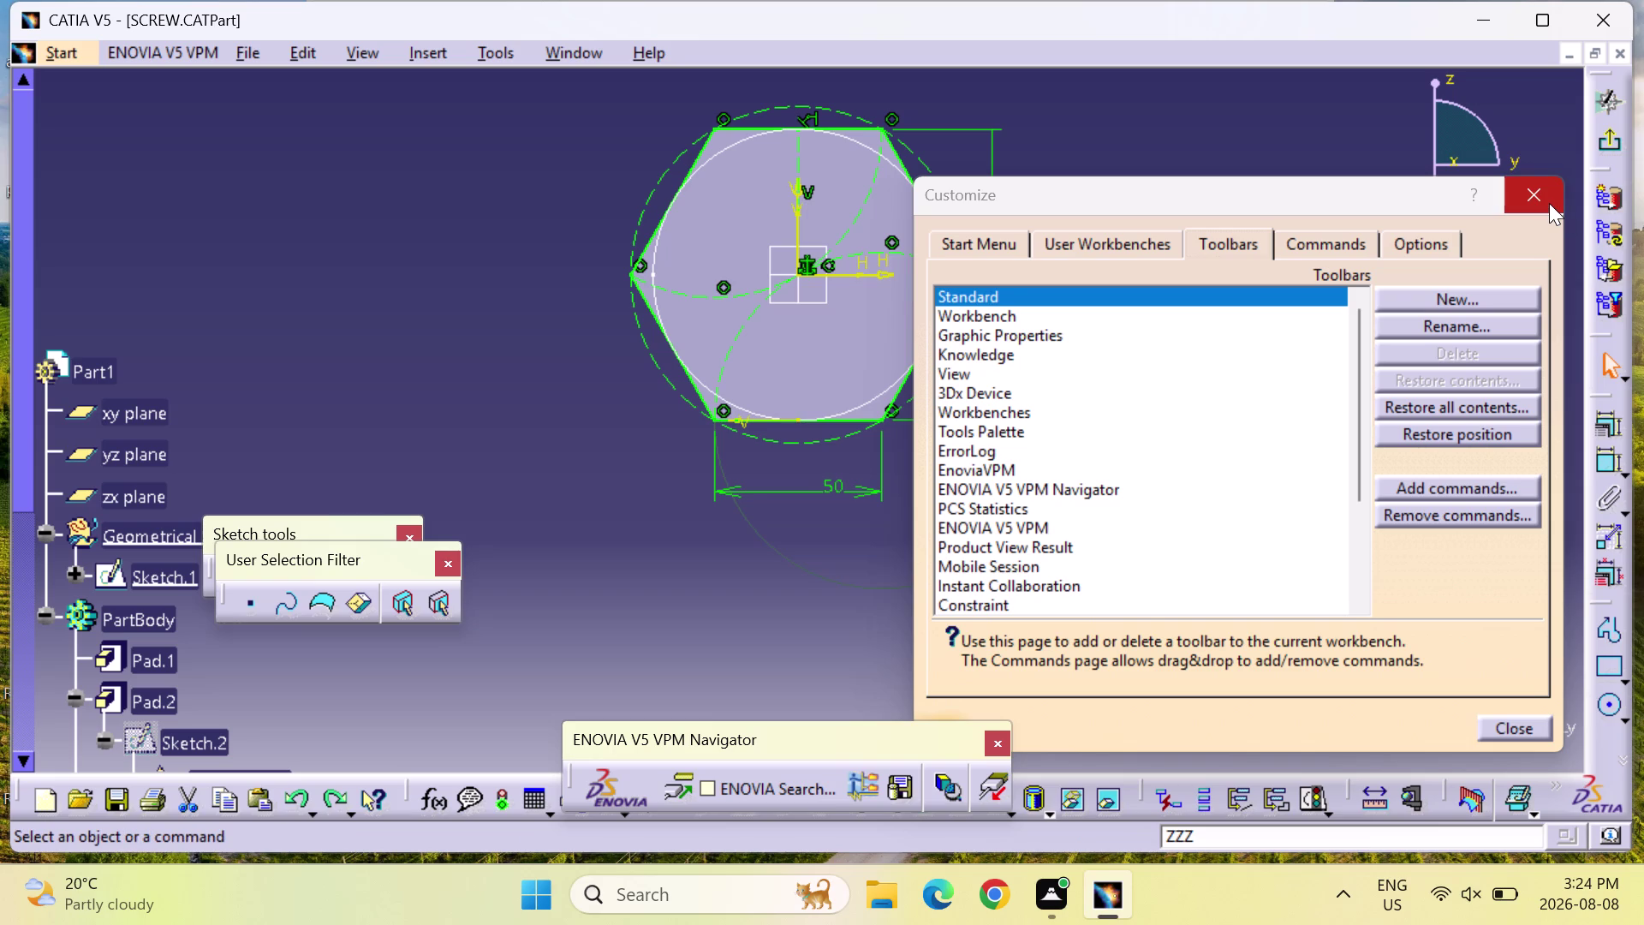
click(1521, 718)
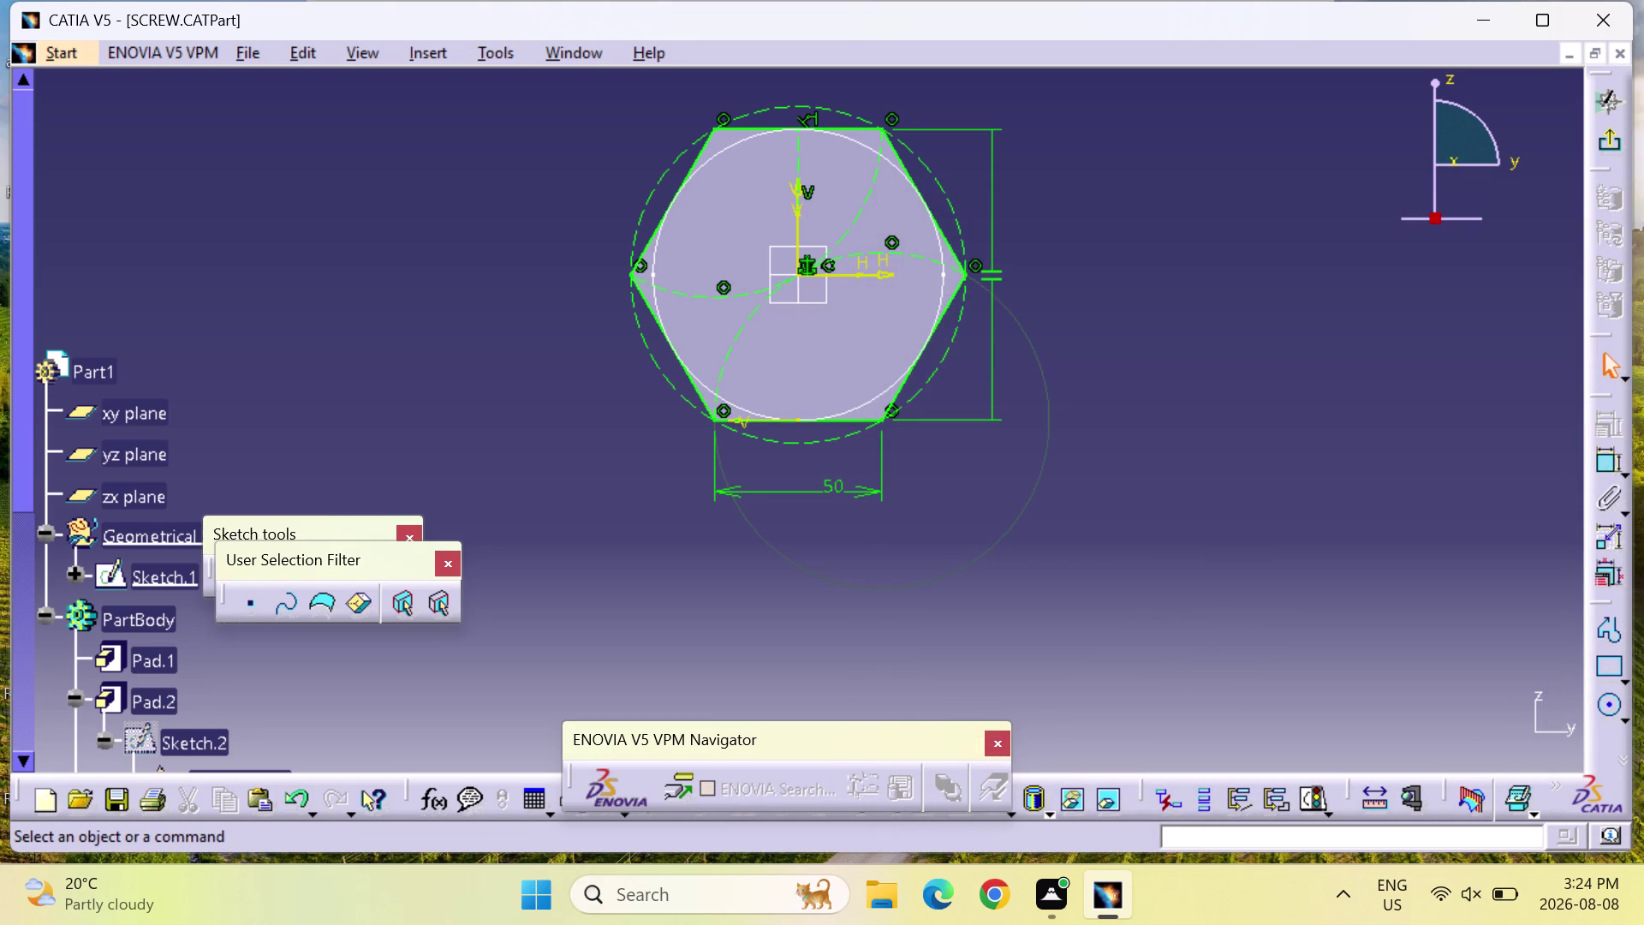
middle_drag(1264, 424, 1287, 386)
right_drag(1264, 424, 1286, 386)
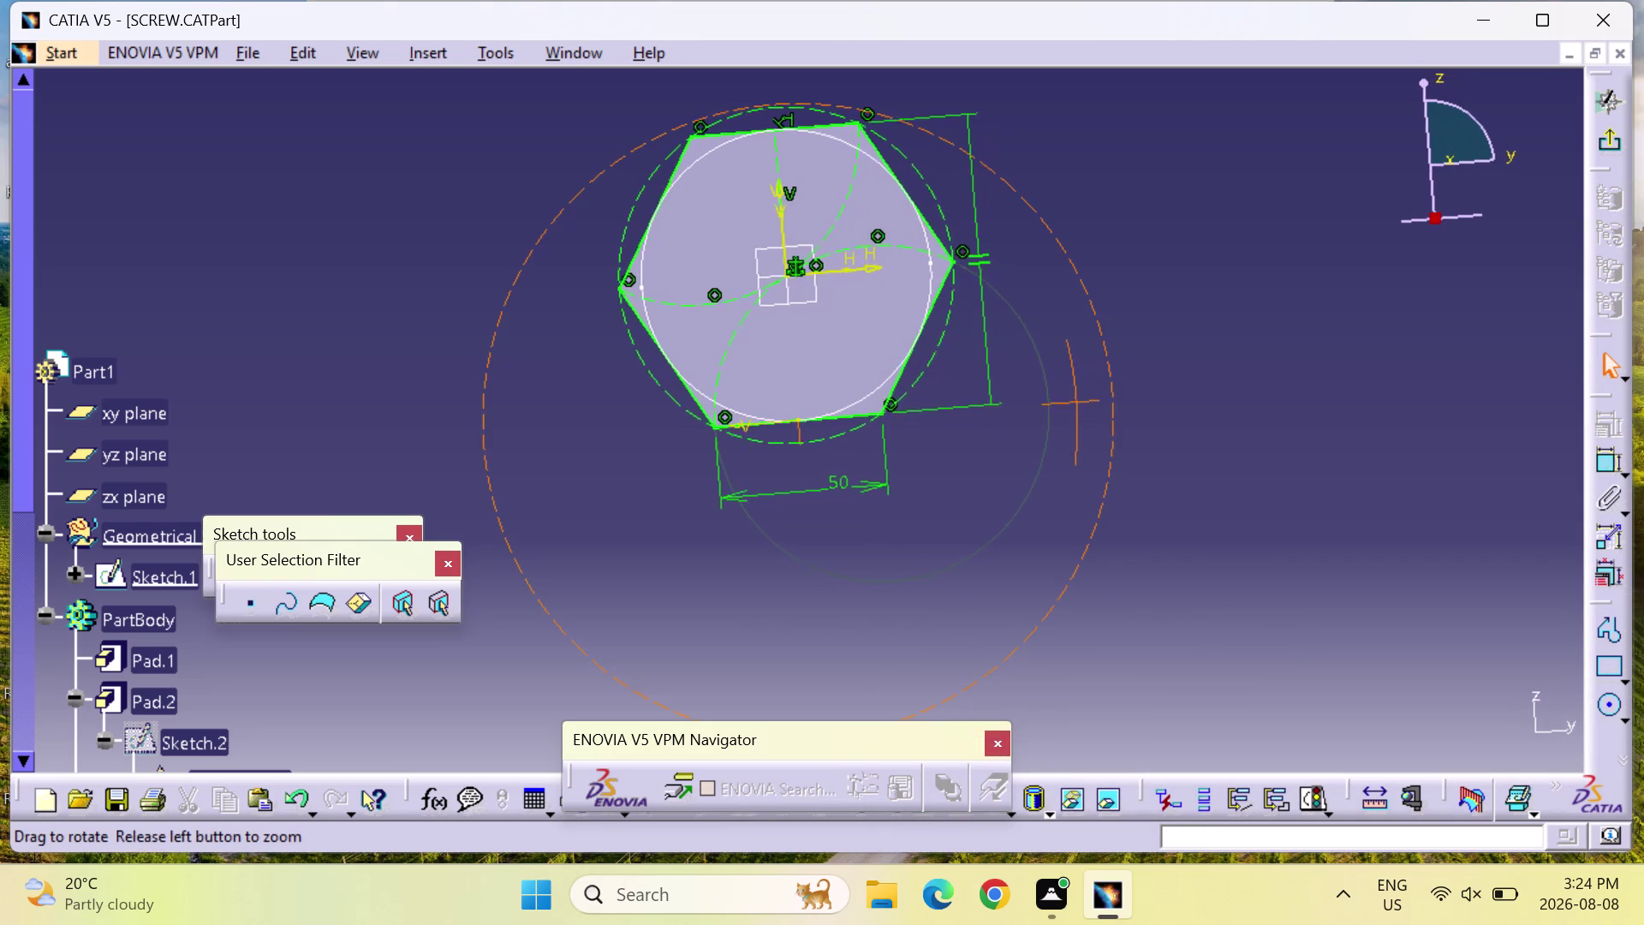
right_drag(1286, 386, 1291, 376)
middle_drag(1286, 387, 1293, 376)
drag(352, 555, 732, 562)
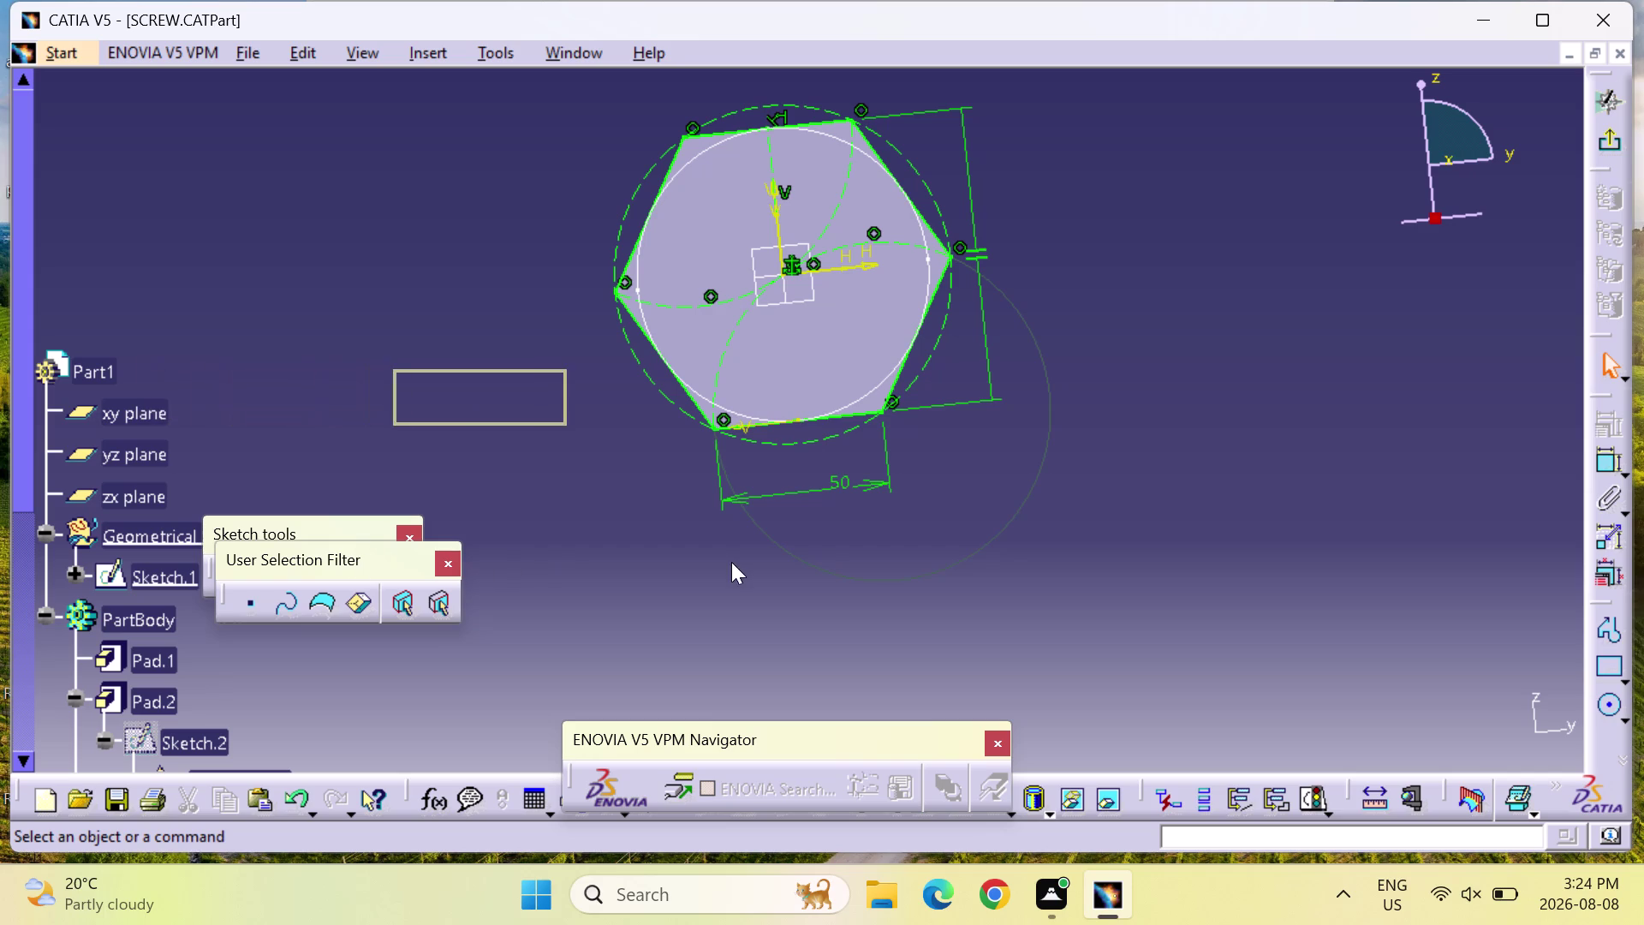
drag(732, 562, 1596, 0)
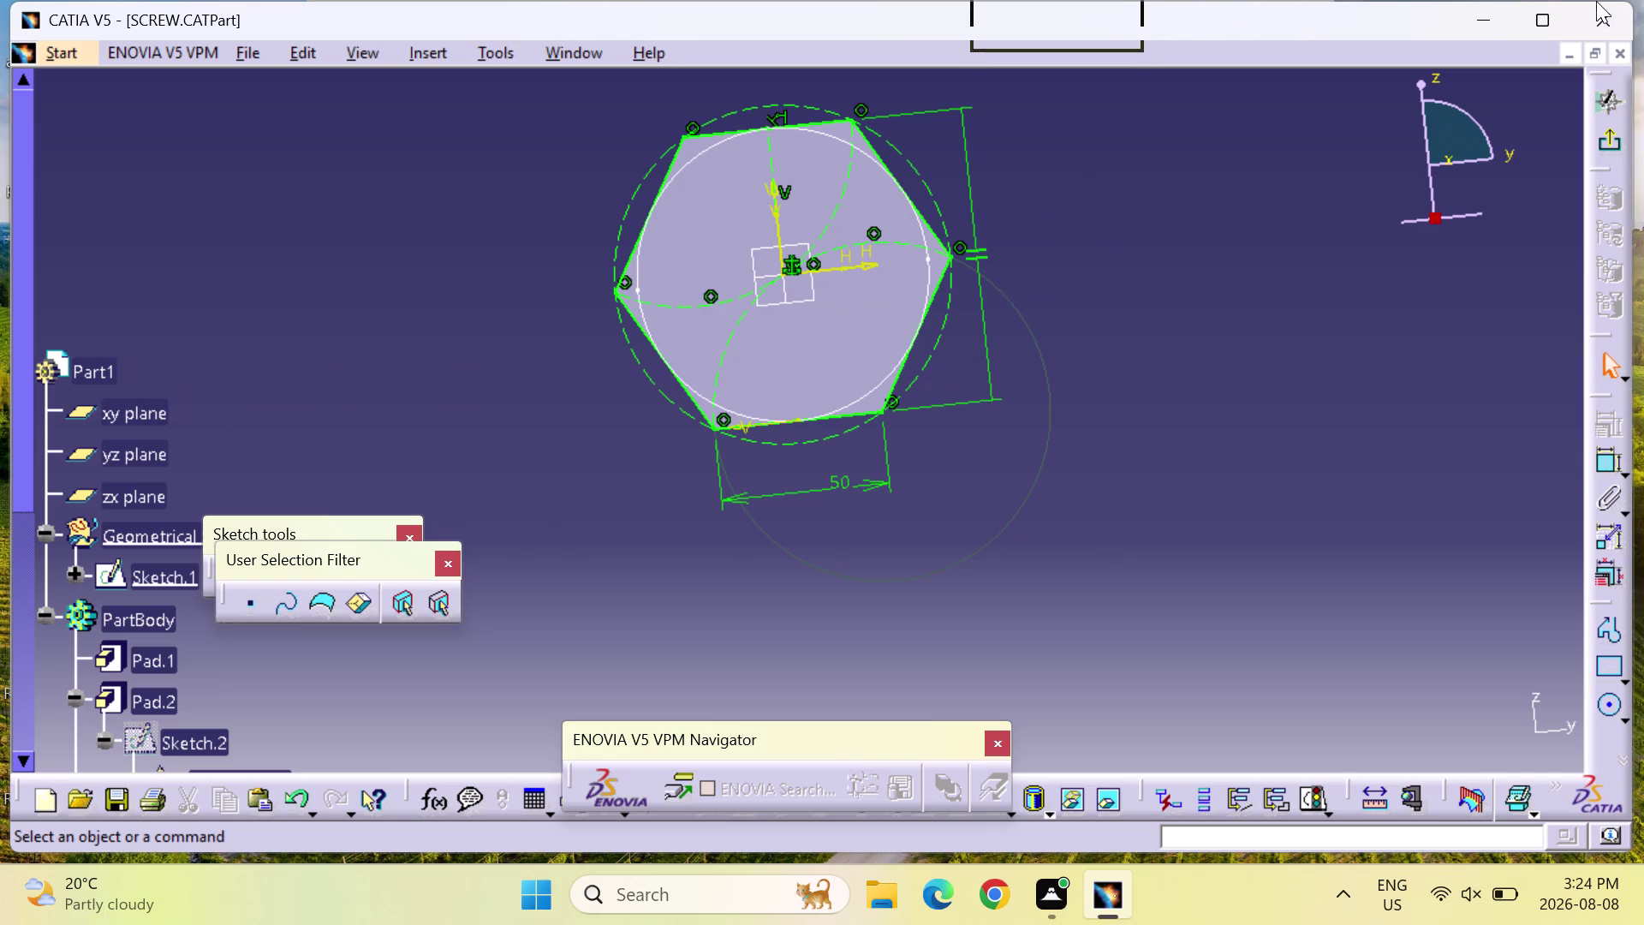
drag(1596, 1, 1599, 14)
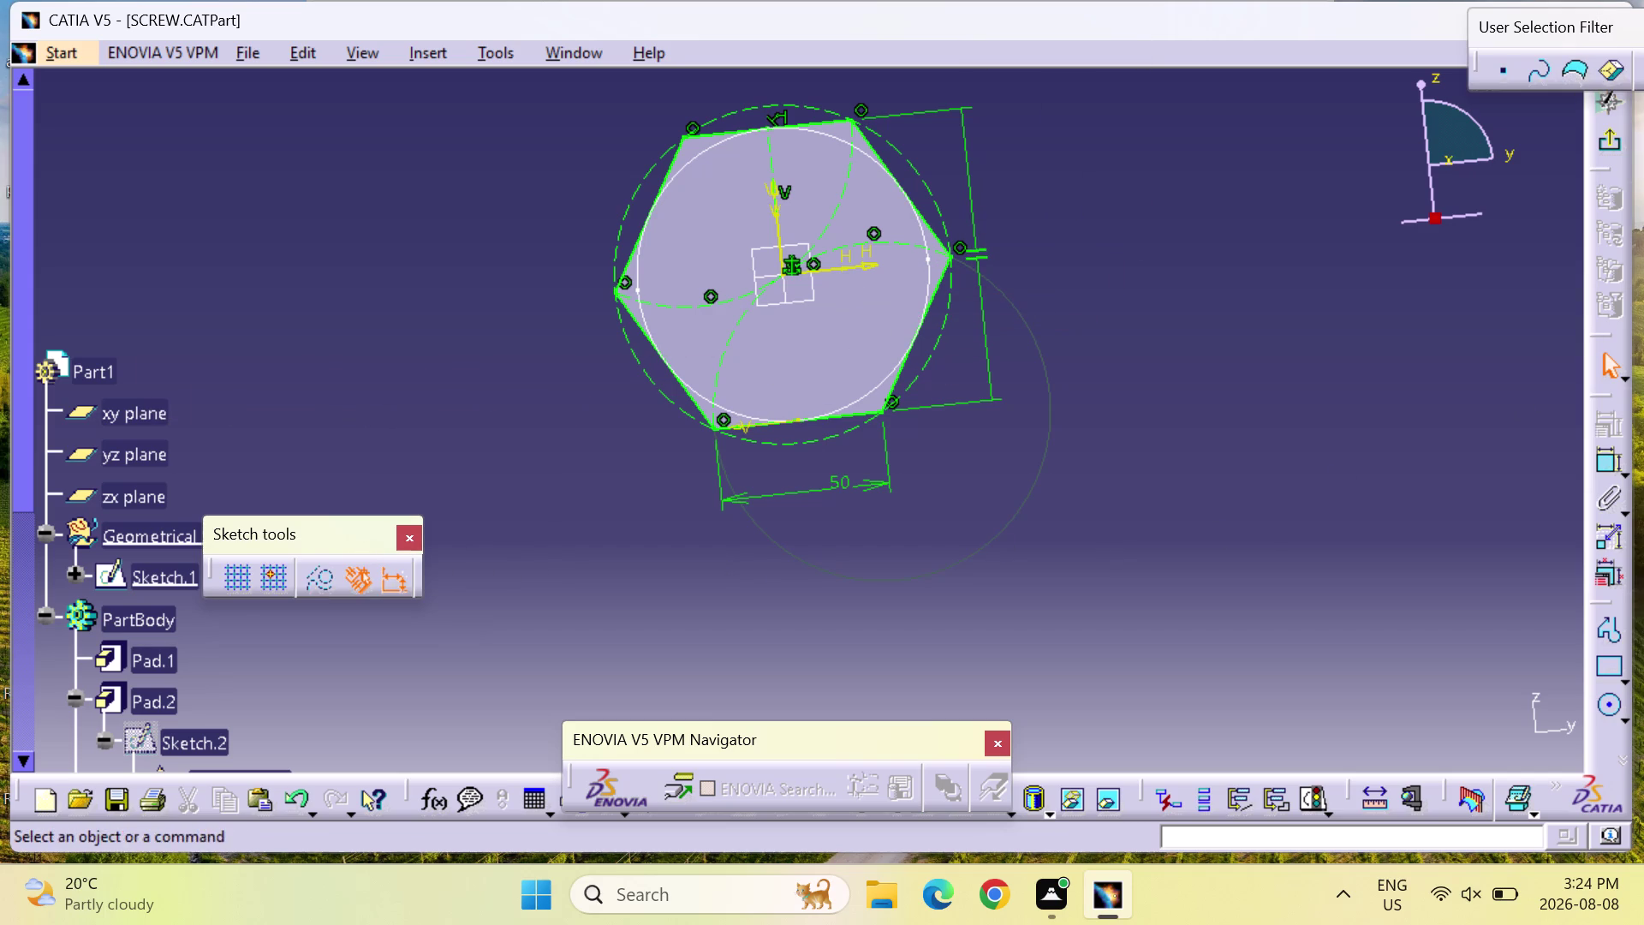
Dock the Sketch tools, ENOVIA, Selection Filter, Profile and Operation toolbars at the top.
drag(271, 538, 819, 237)
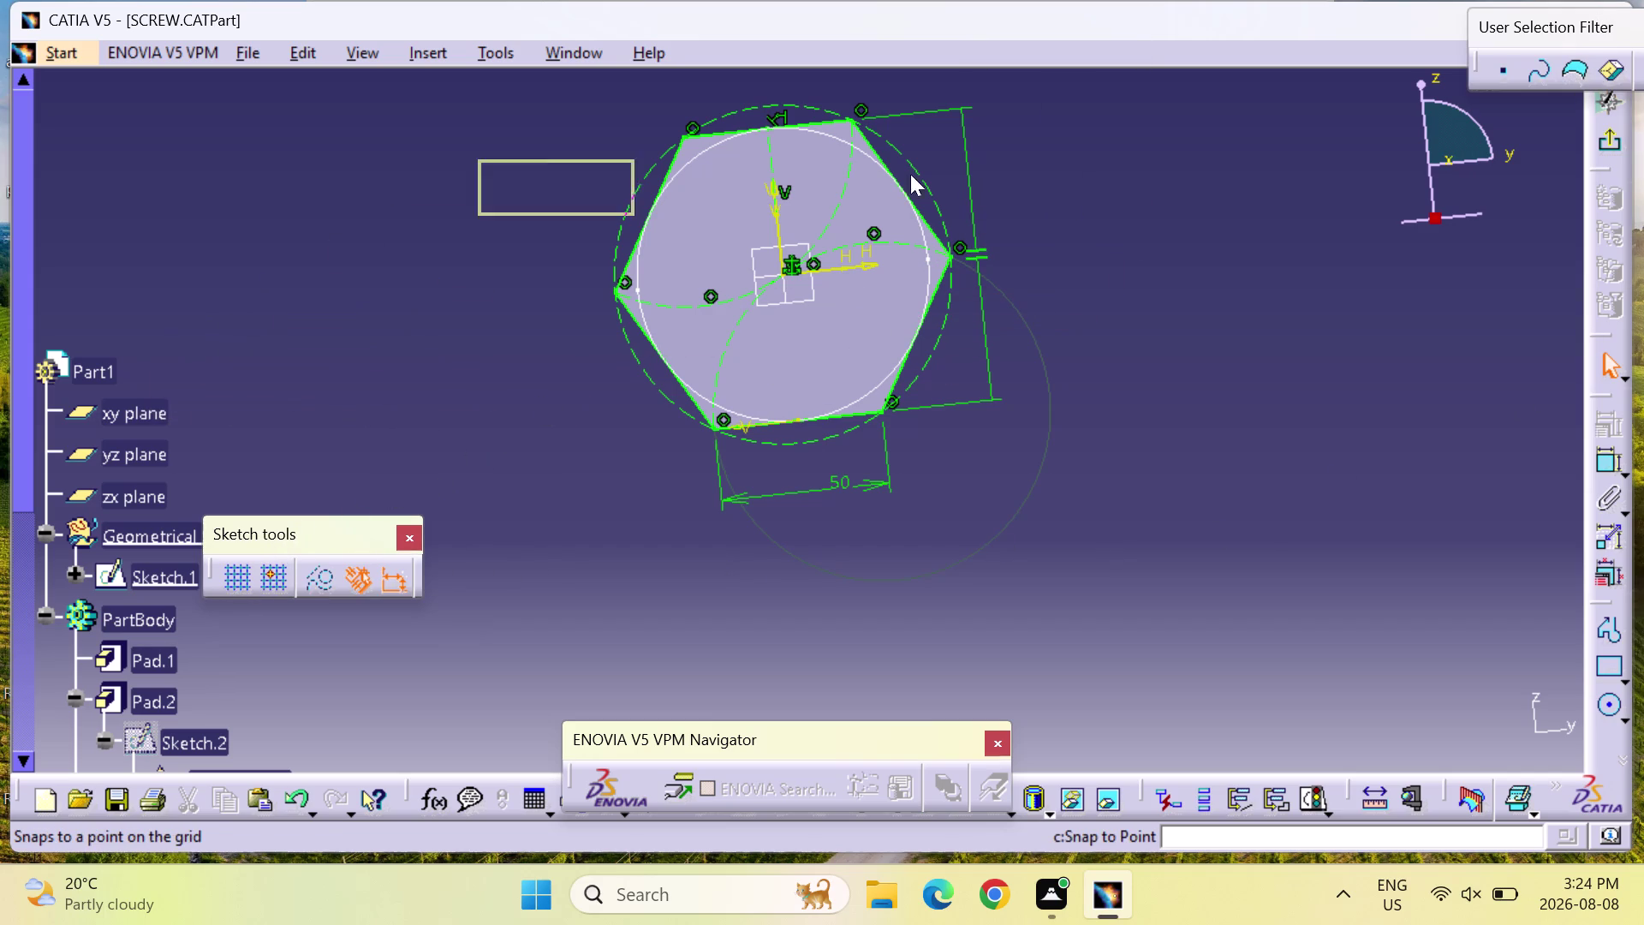
drag(819, 237, 1118, 44)
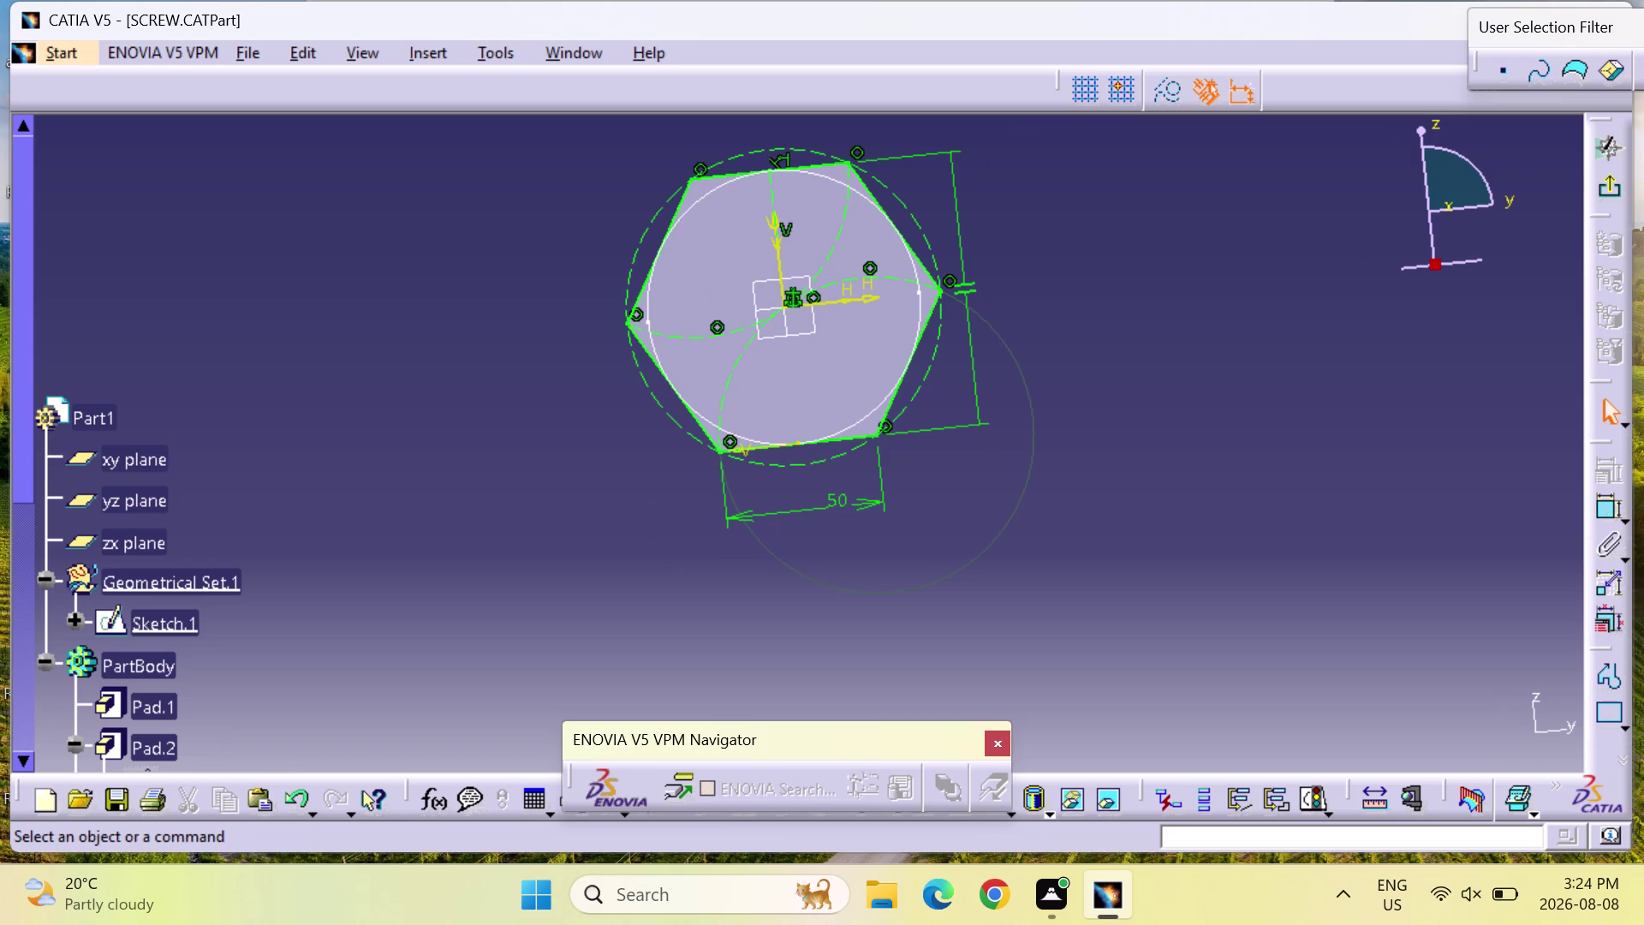
drag(747, 739, 1370, 63)
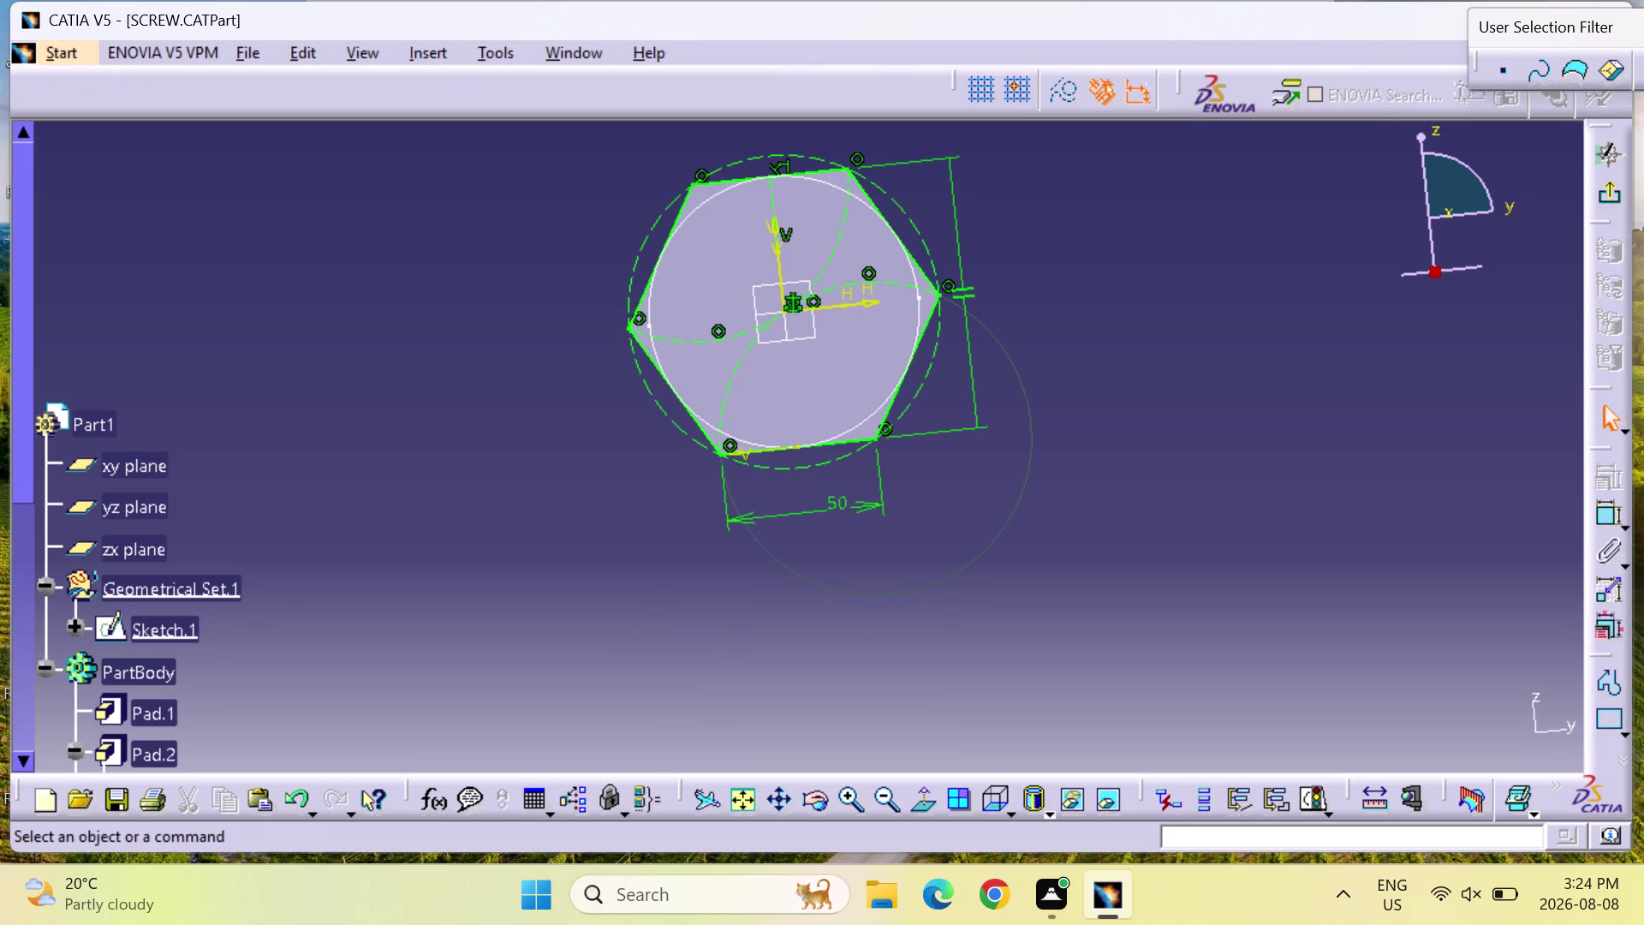
drag(1535, 26, 1199, 98)
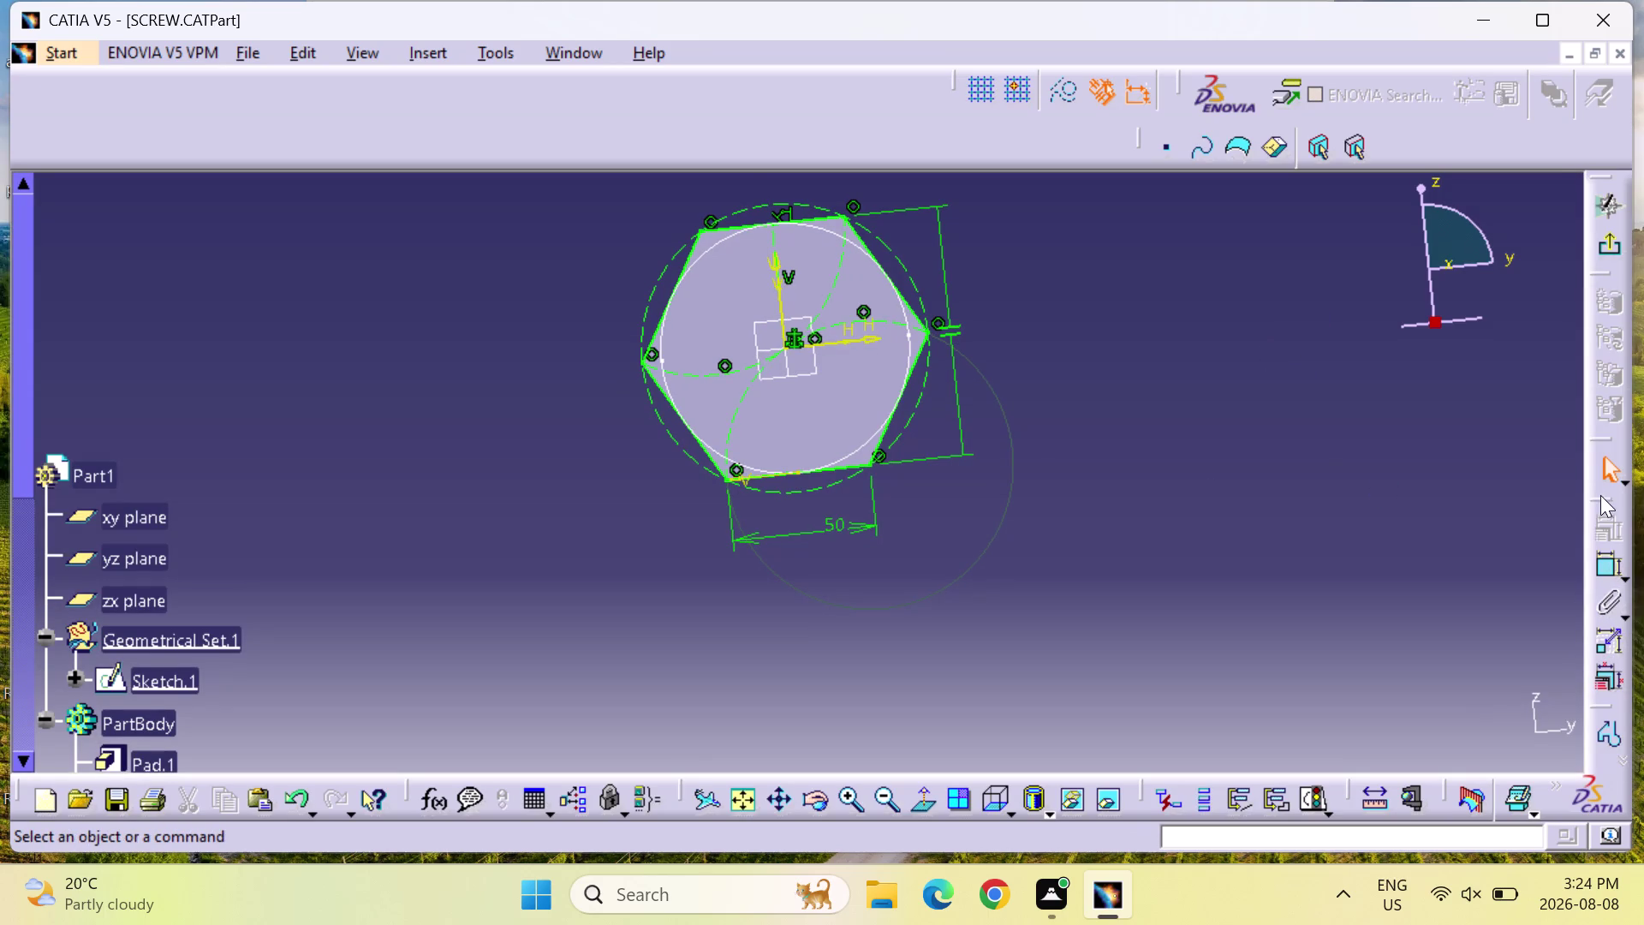
drag(1604, 499, 996, 133)
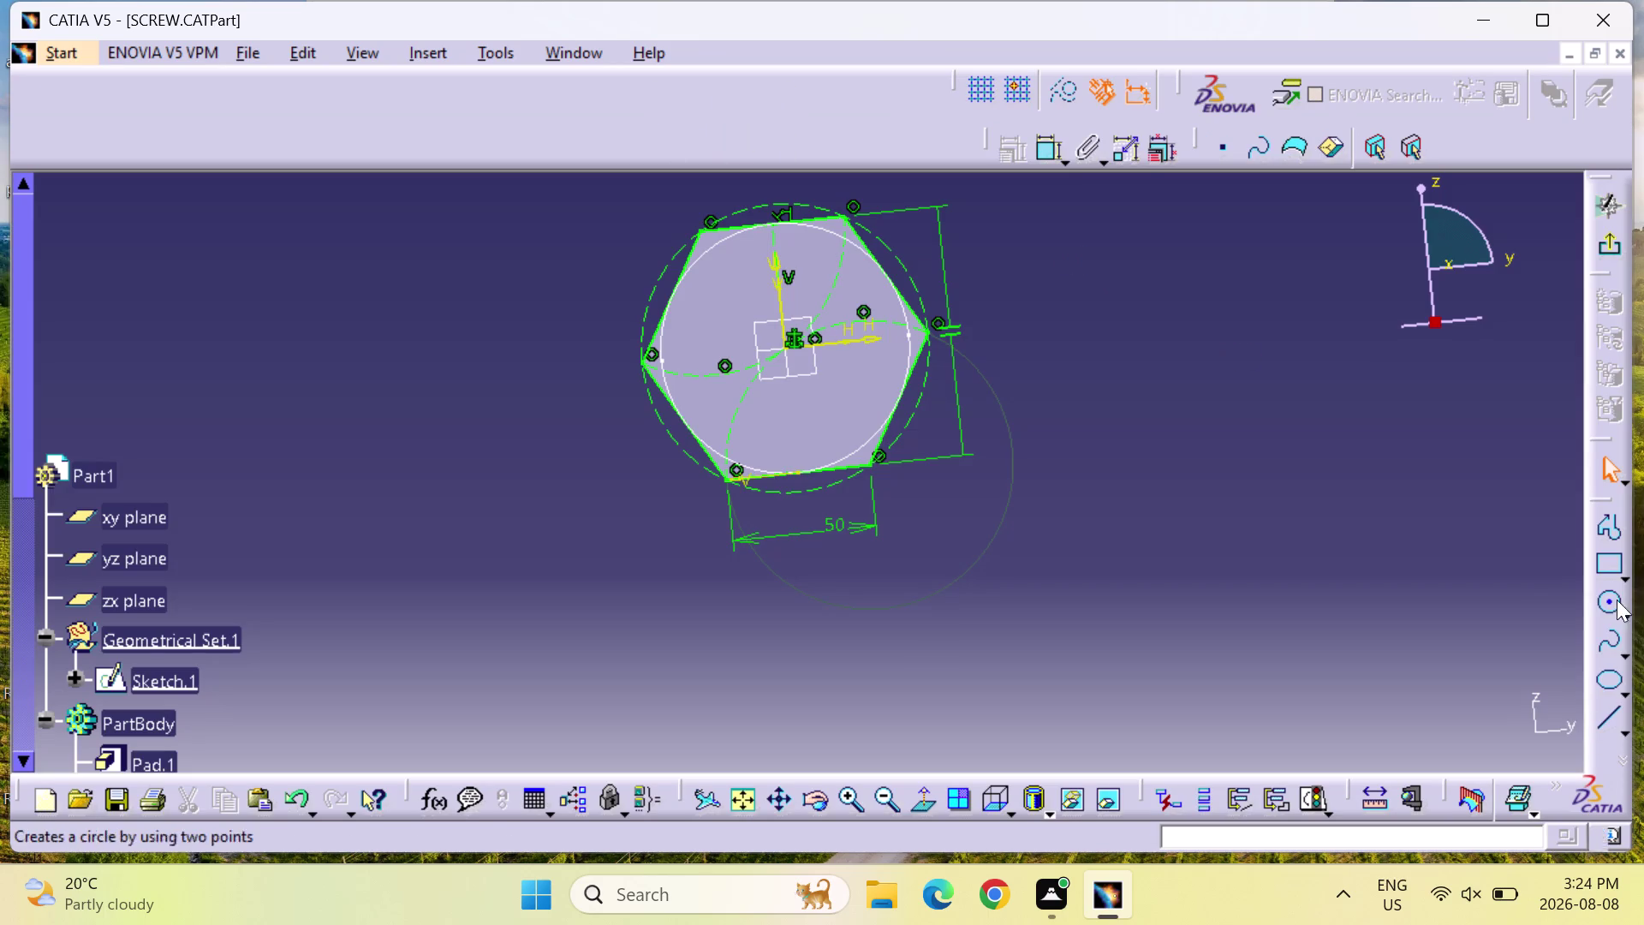
drag(1595, 506, 1362, 422)
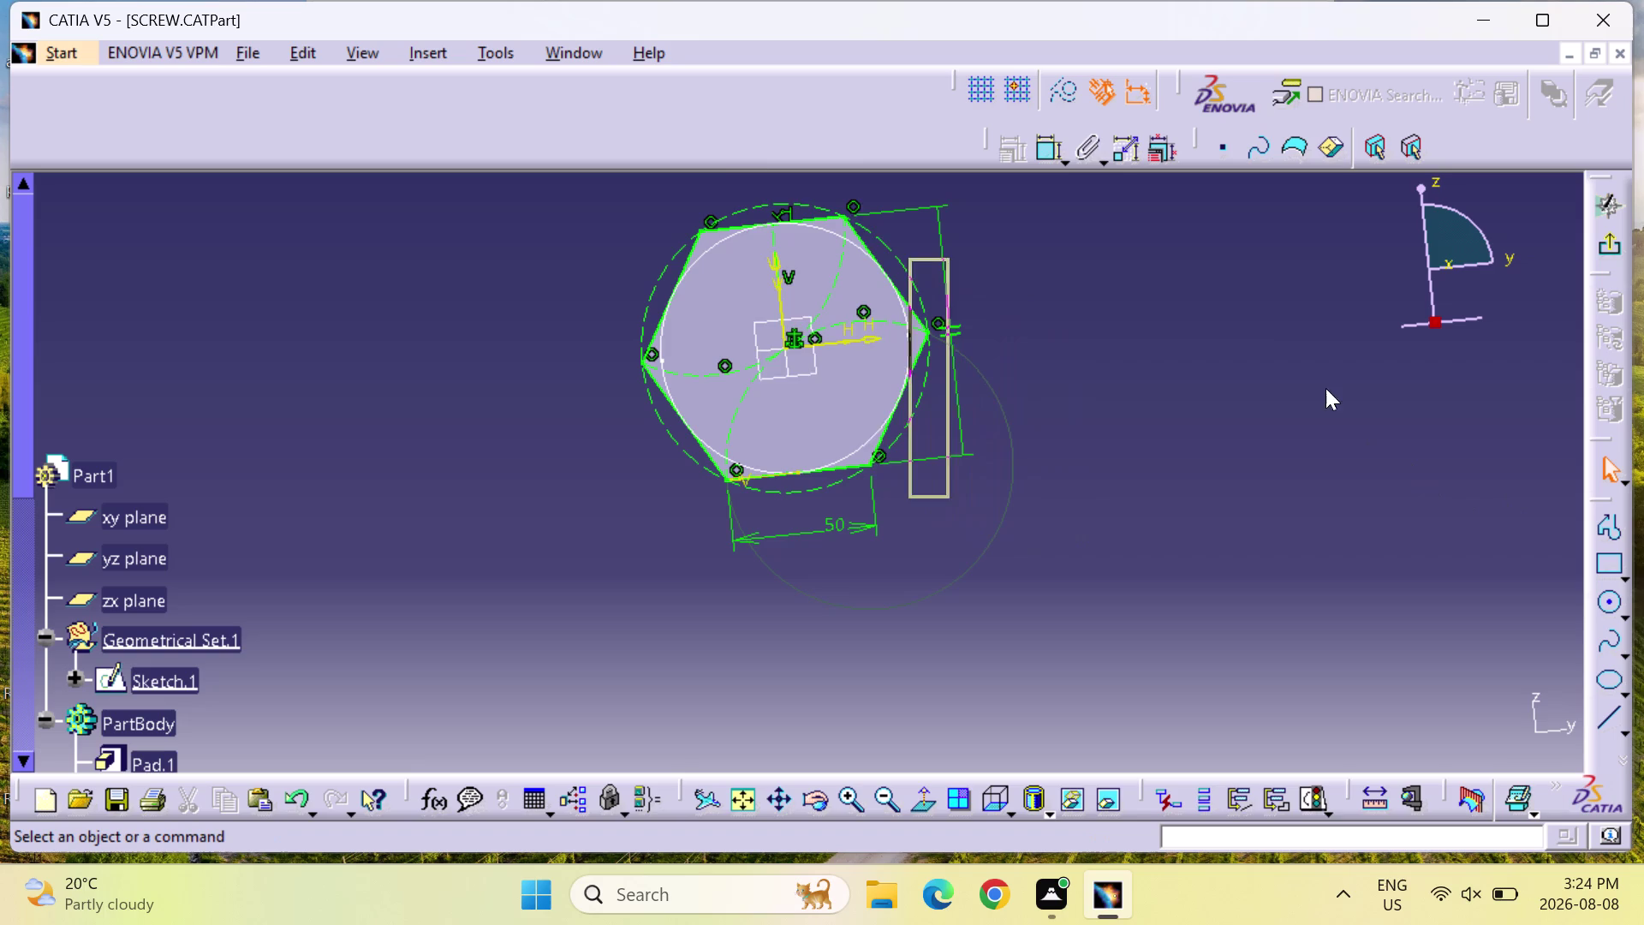
drag(1362, 423, 1073, 92)
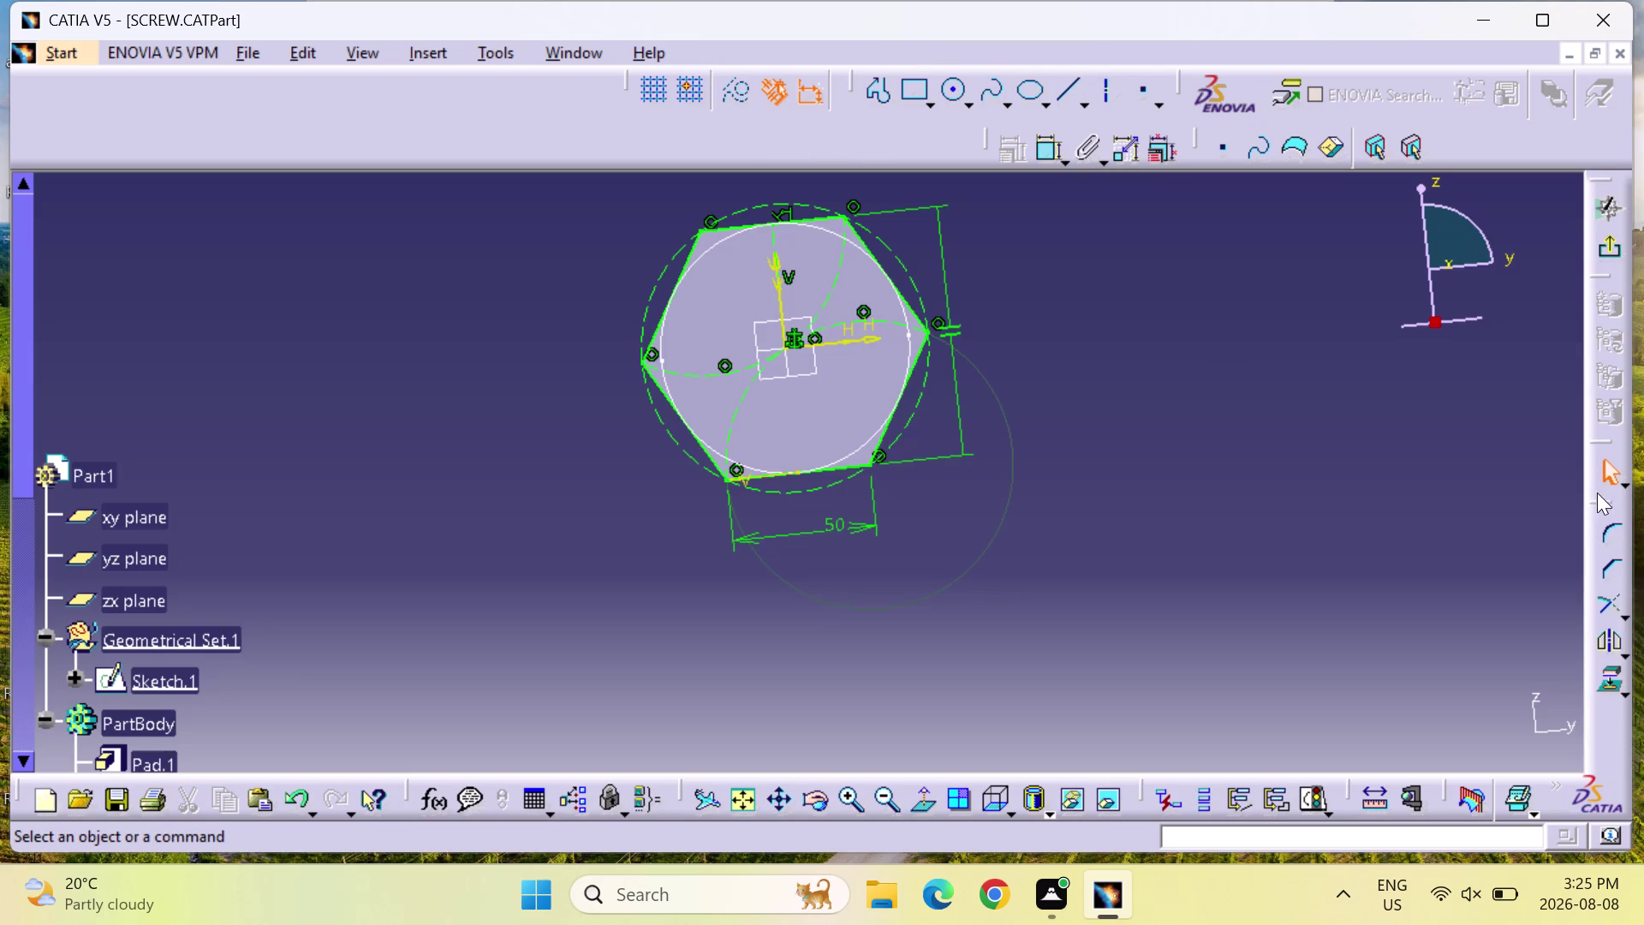
drag(1601, 504, 867, 255)
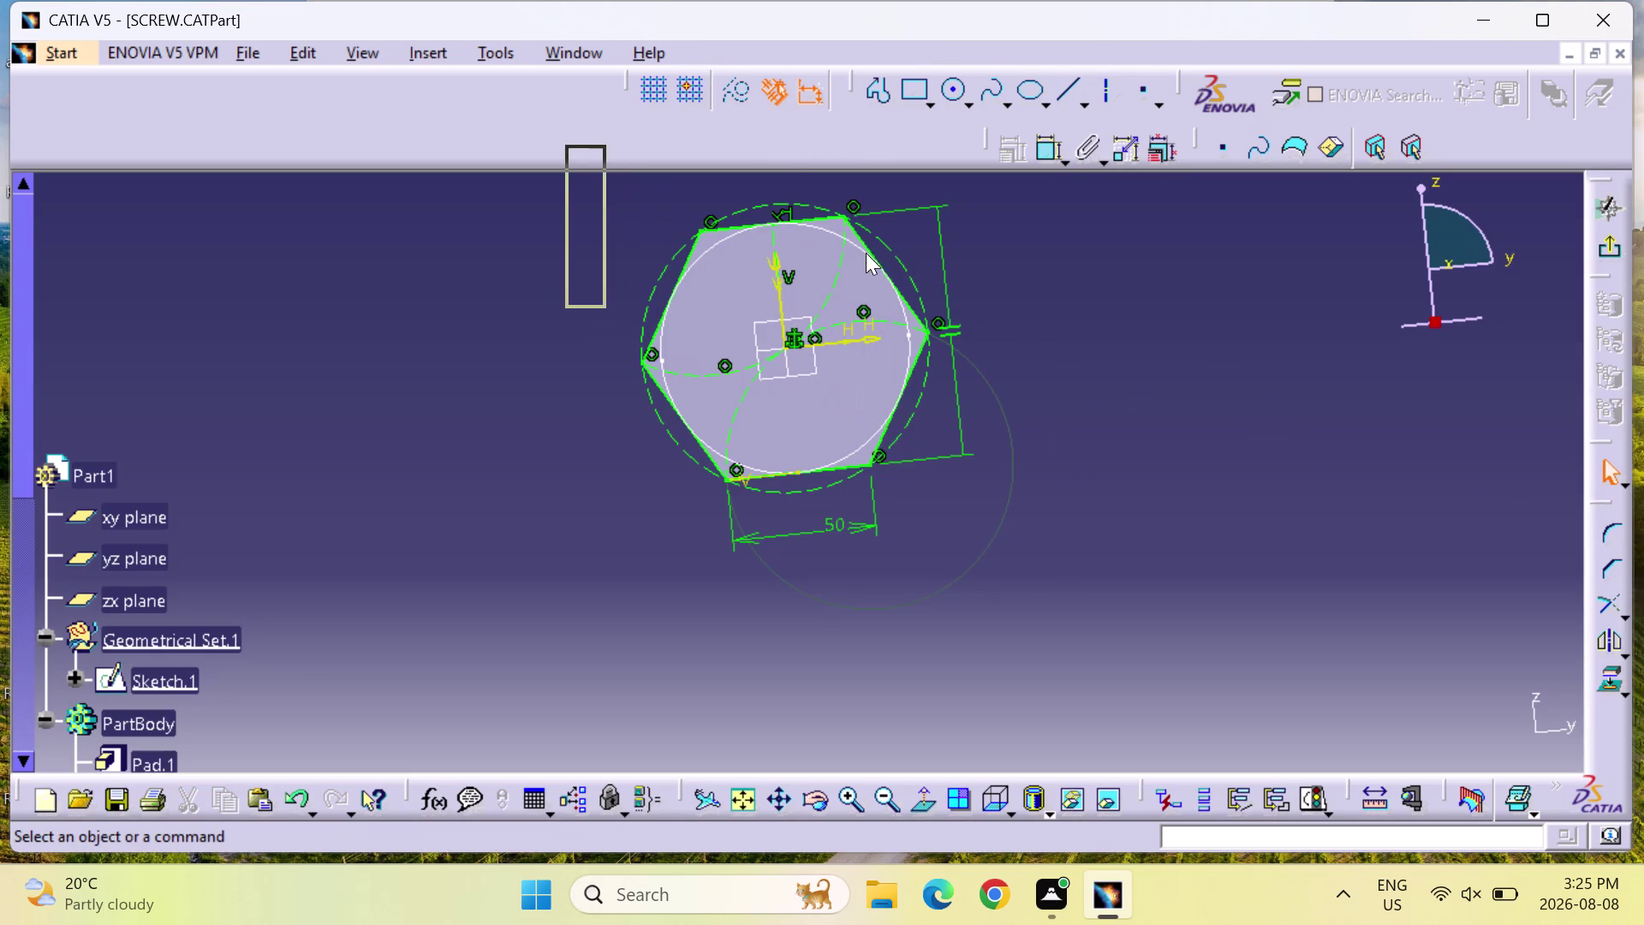
drag(867, 256, 753, 146)
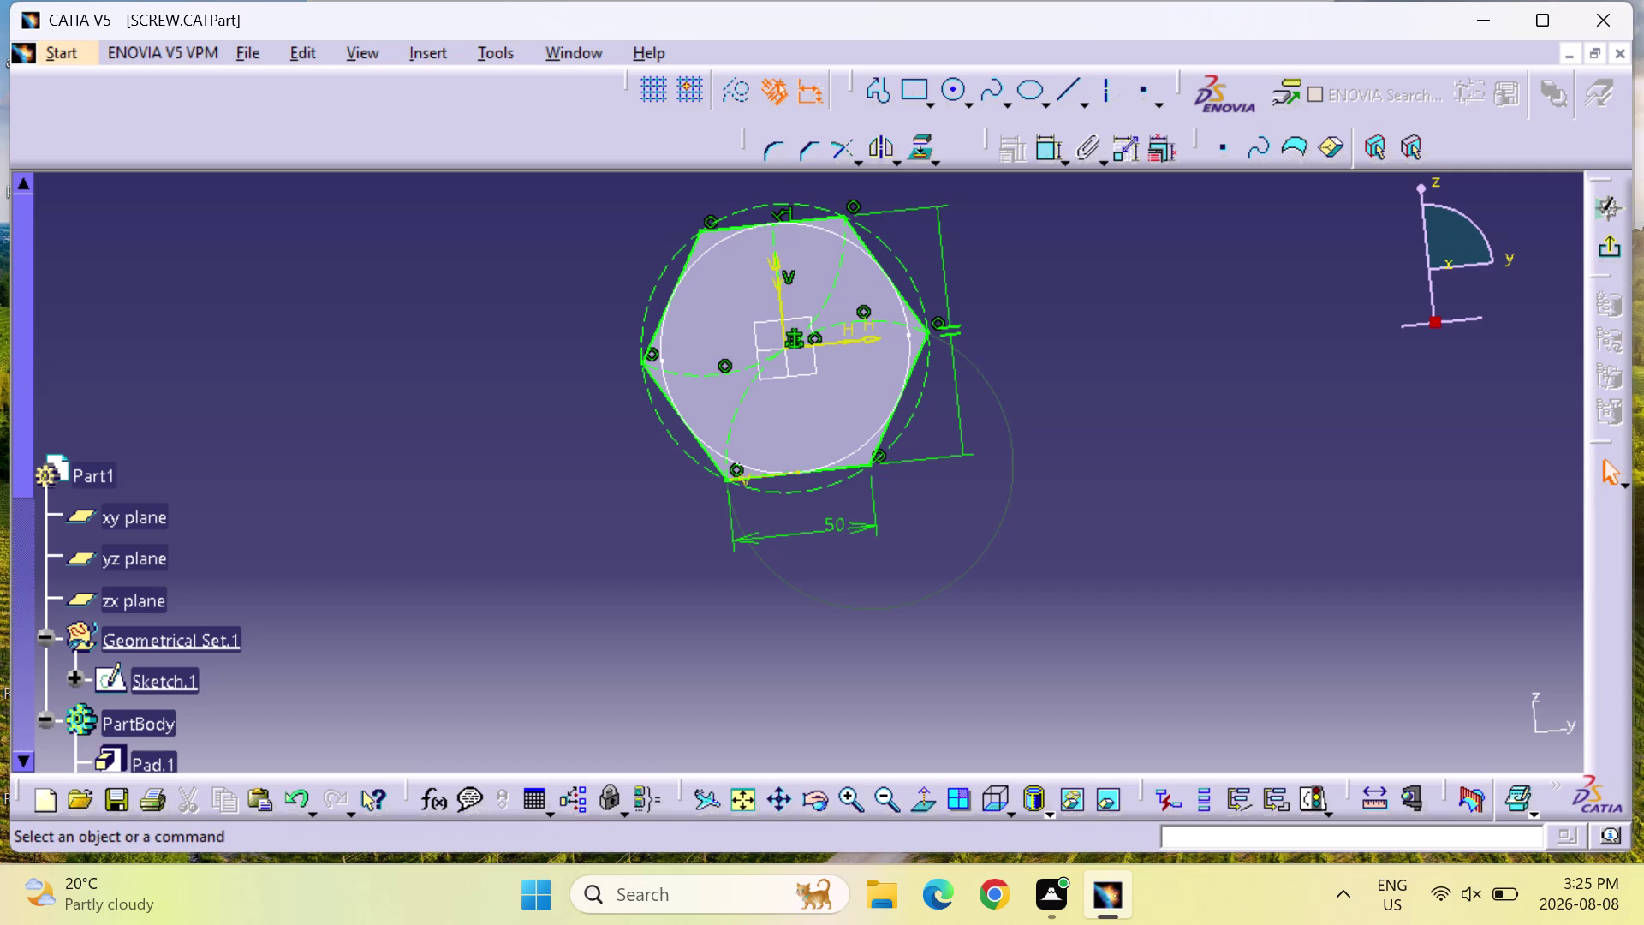
Back out of the hexagon sketch to part modeling with Escape and undo.
scroll(down, 3)
scroll(down, 3)
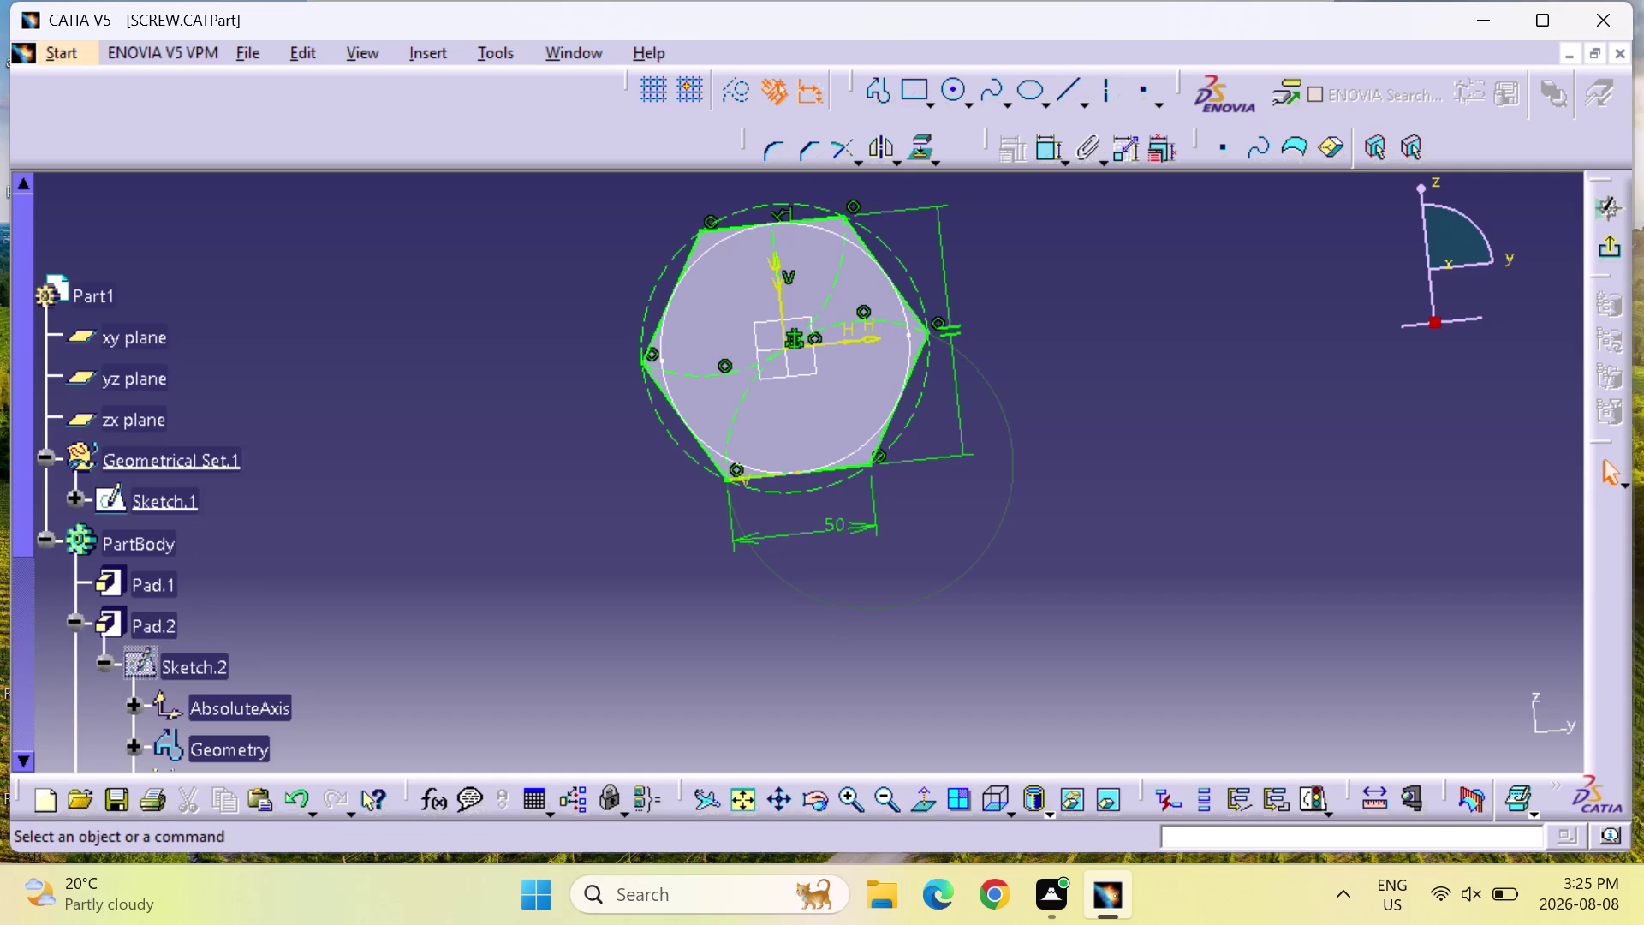
key(Escape)
key(ctrl+z)
key(ctrl+z)
key(ctrl+z)
key(ctrl+z)
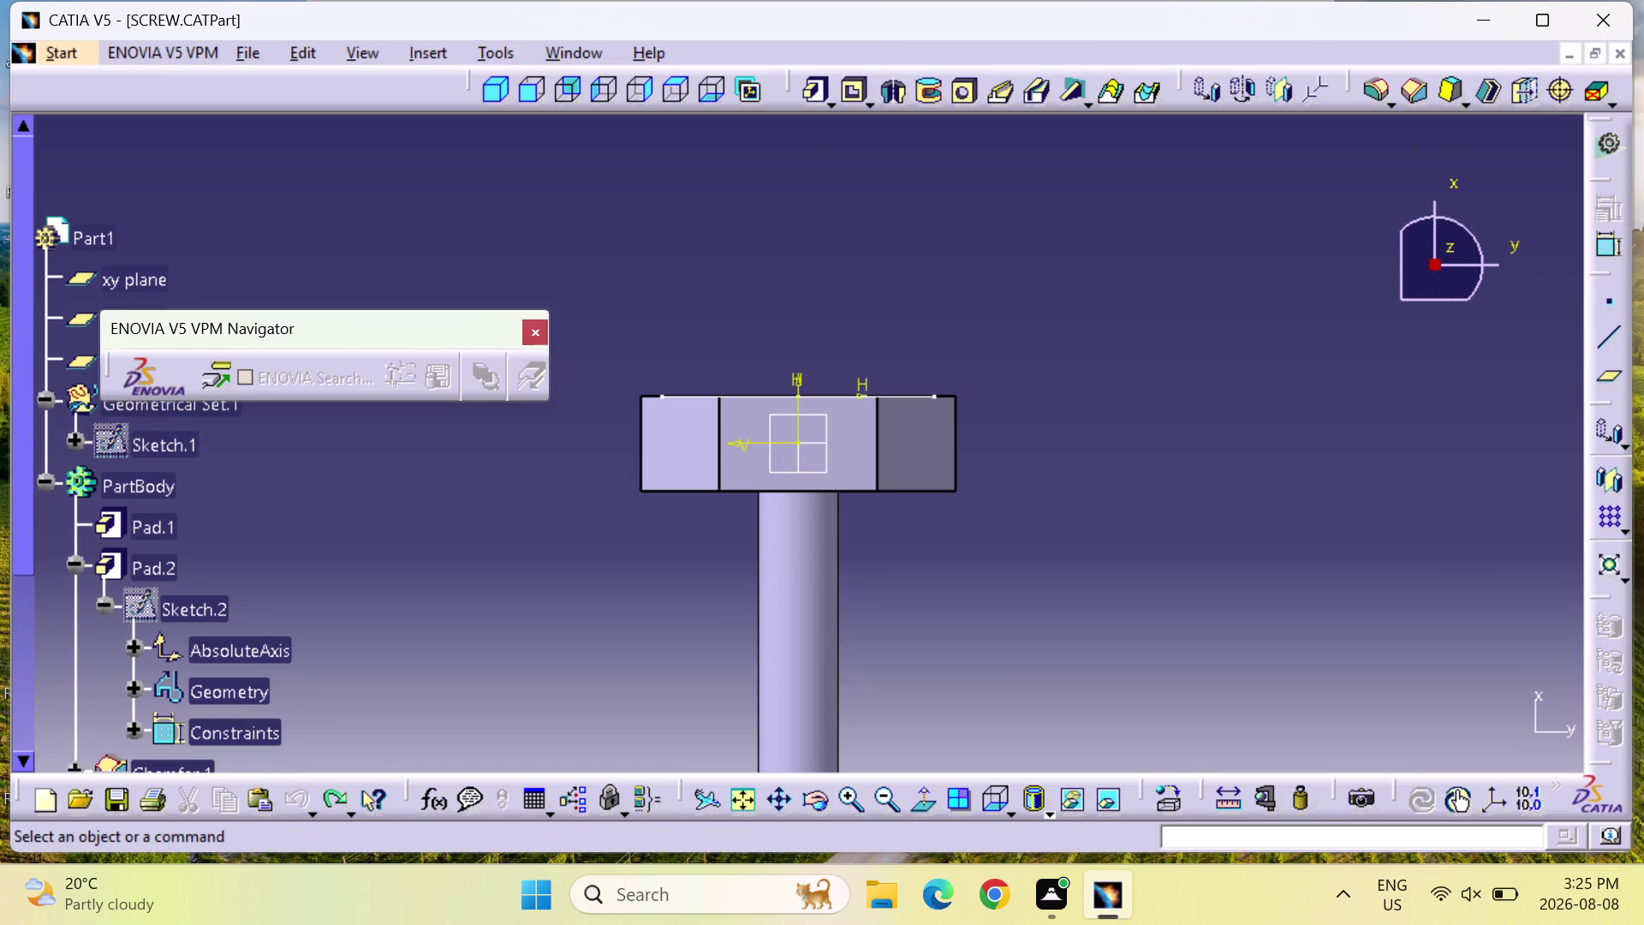
Undo four more operations on the screw part.
key(ctrl+z)
key(ctrl+z)
key(ctrl+z)
key(ctrl+z)
Browse the specification tree and open the File New dialog with Ctrl+N.
click(538, 316)
scroll(down, 3)
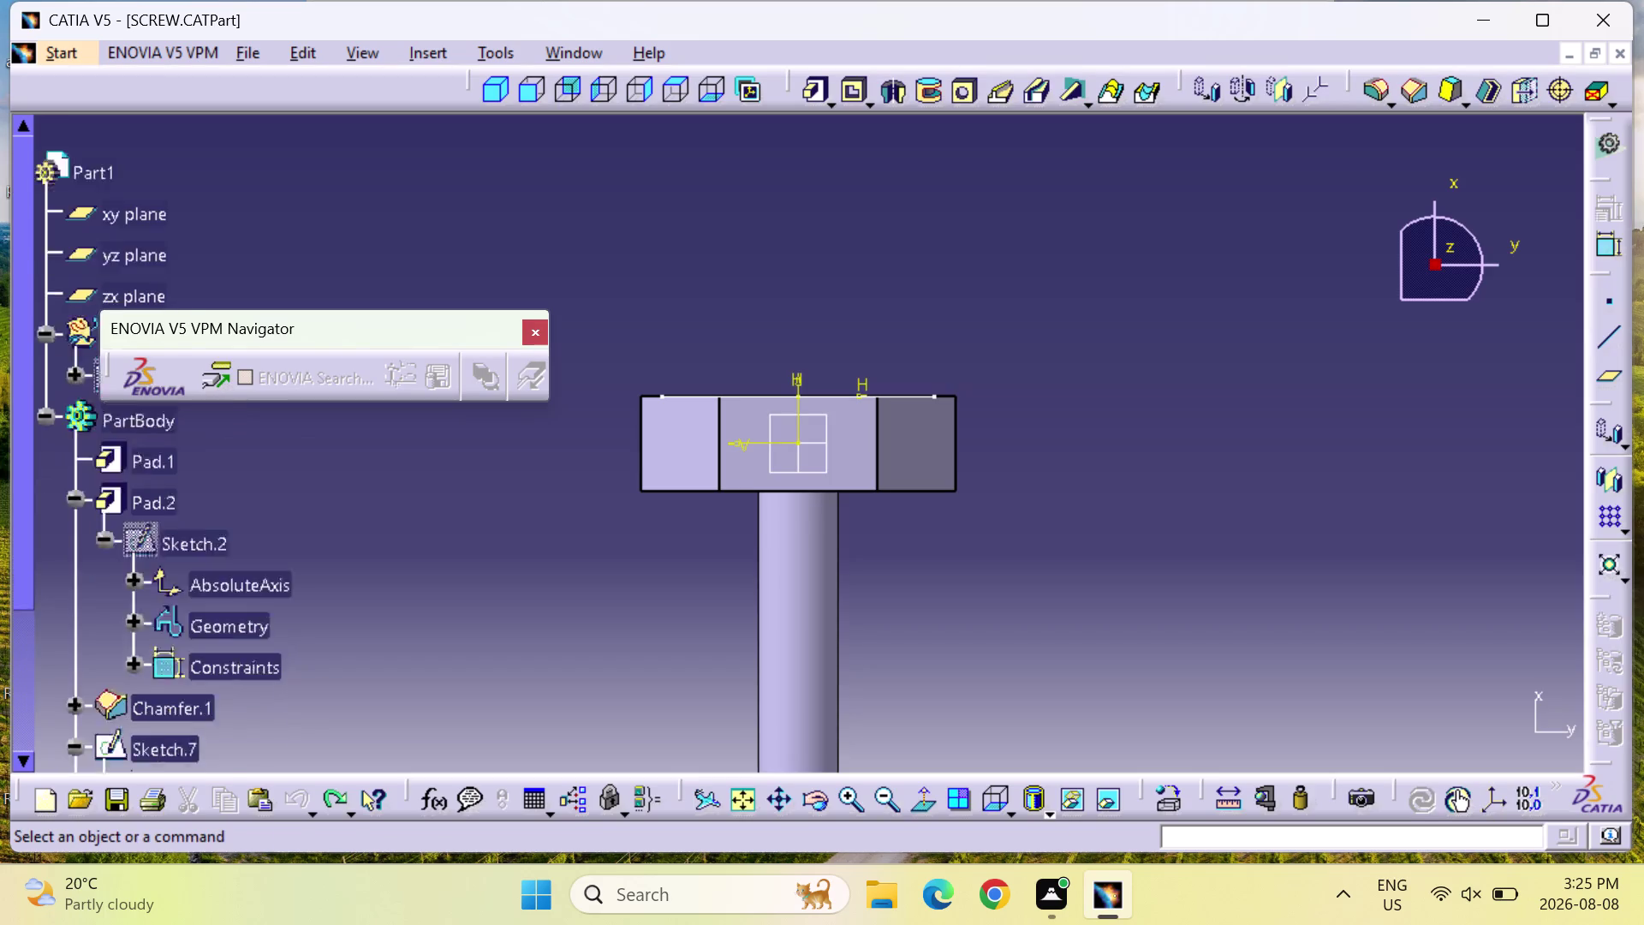
scroll(down, 3)
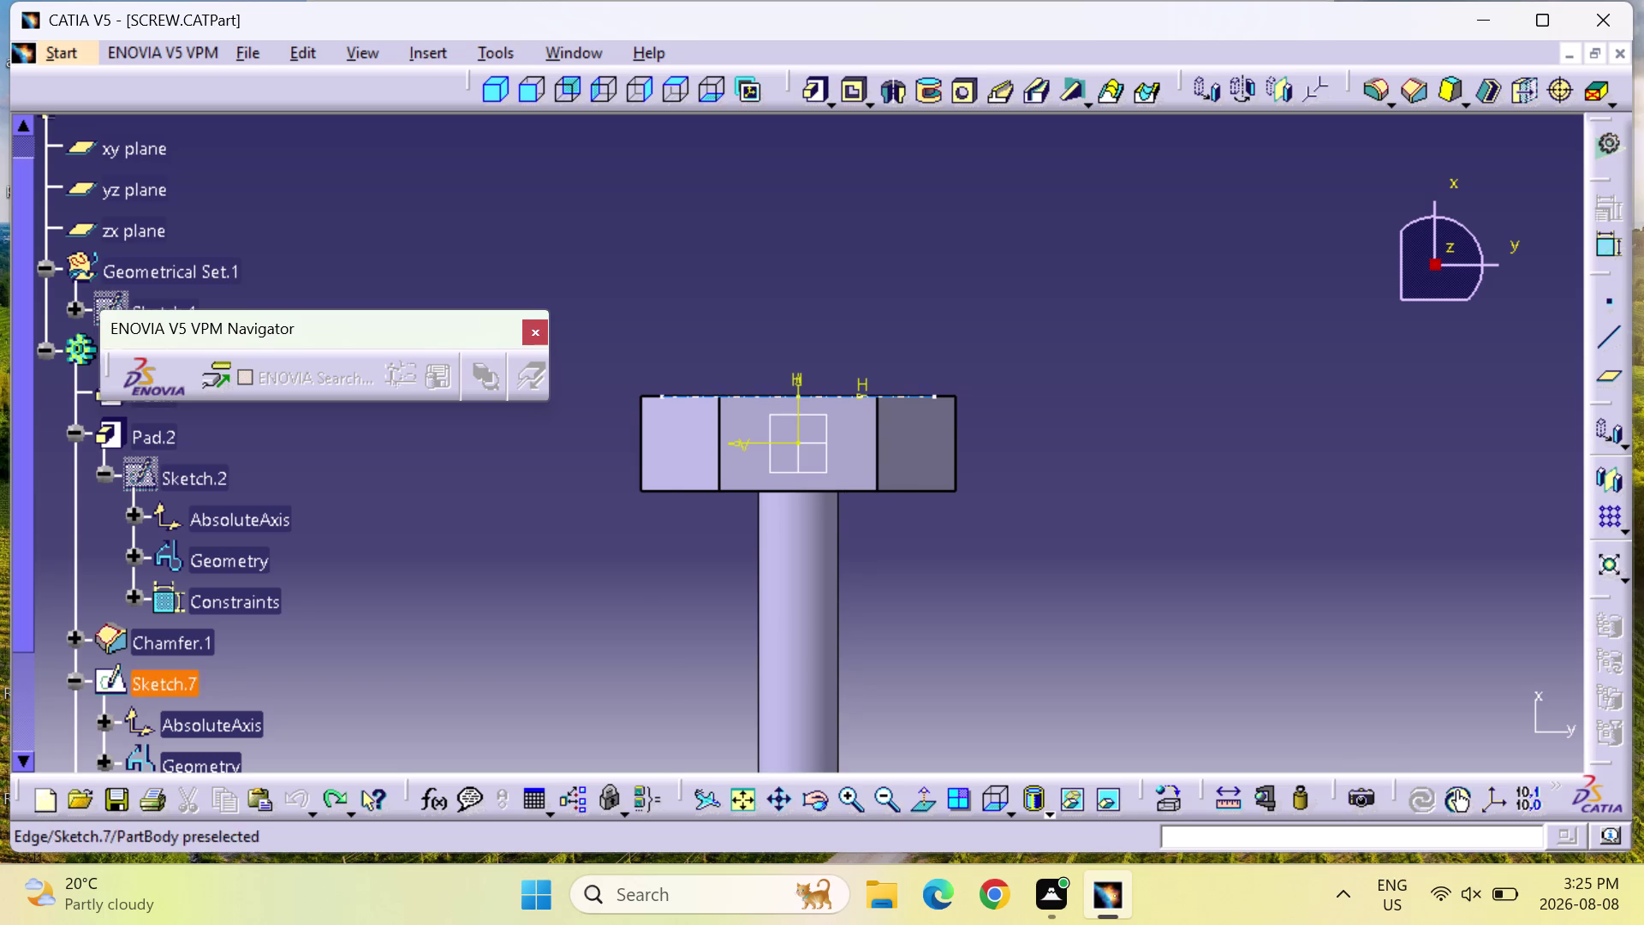
click(542, 326)
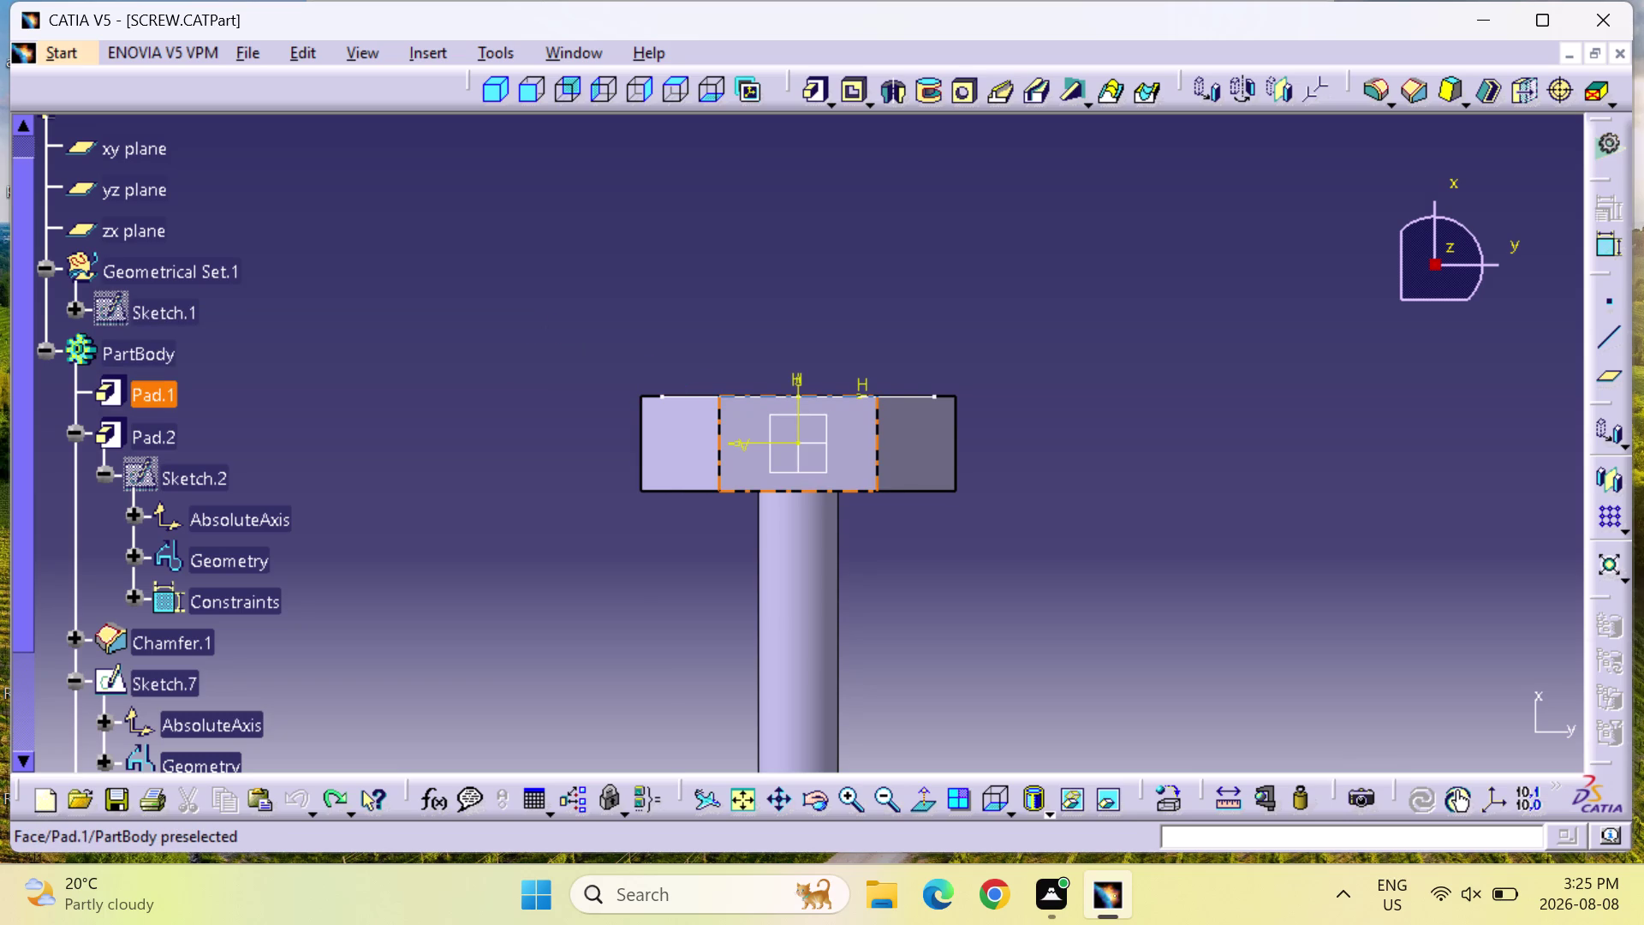
key(ctrl+n)
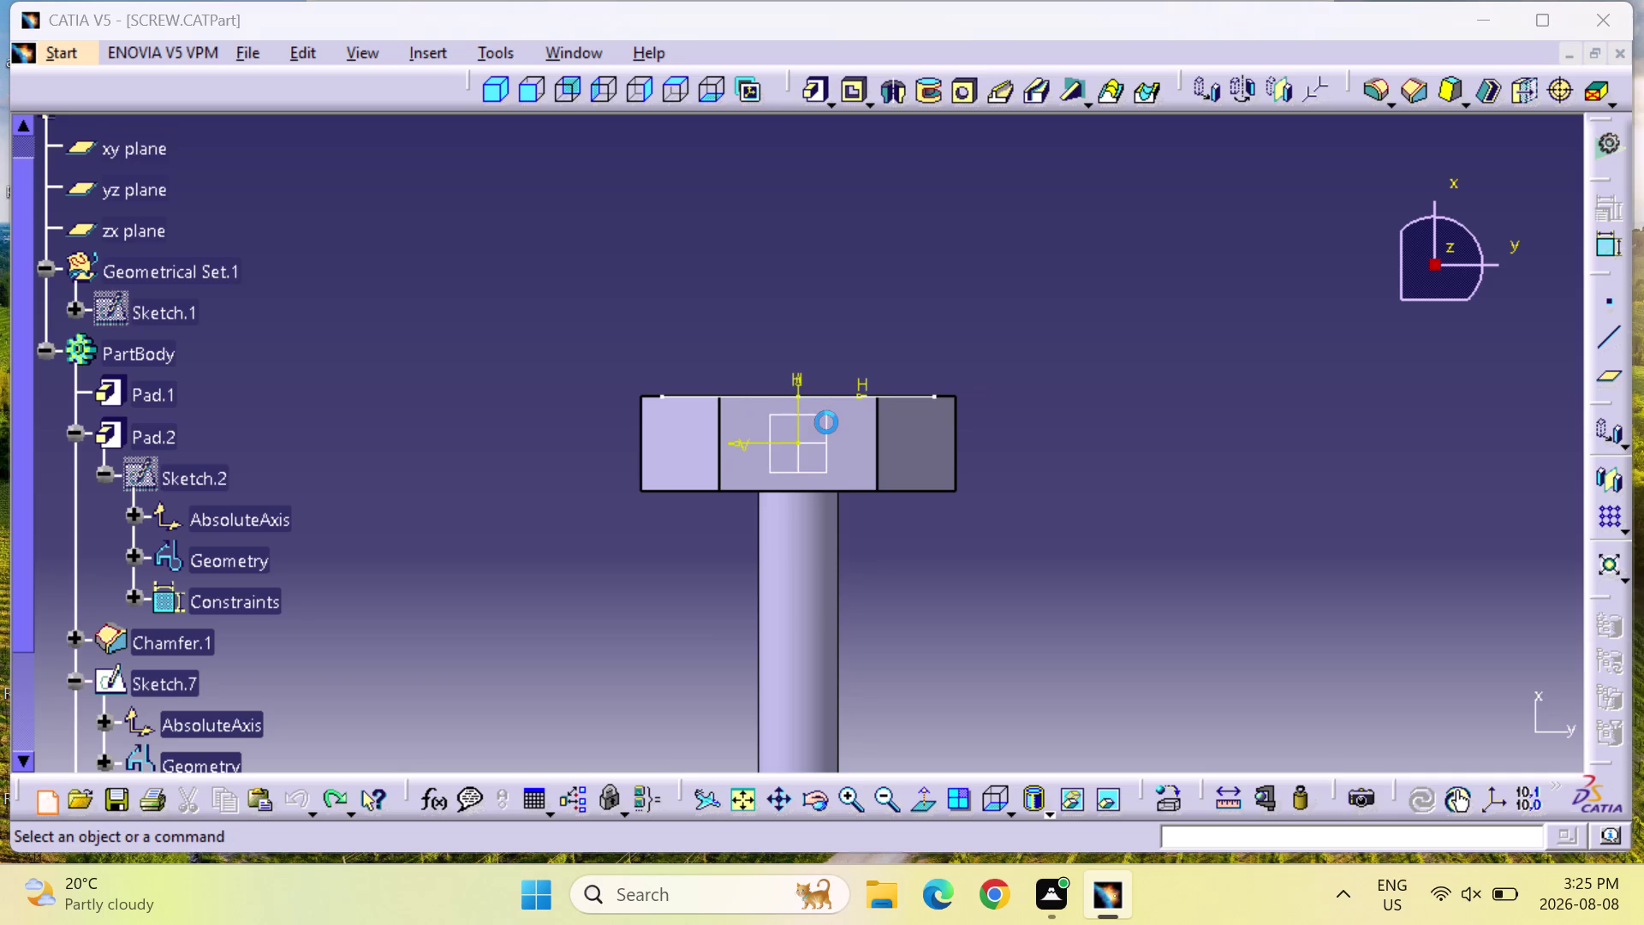
Choose Part as the new document type.
key(p)
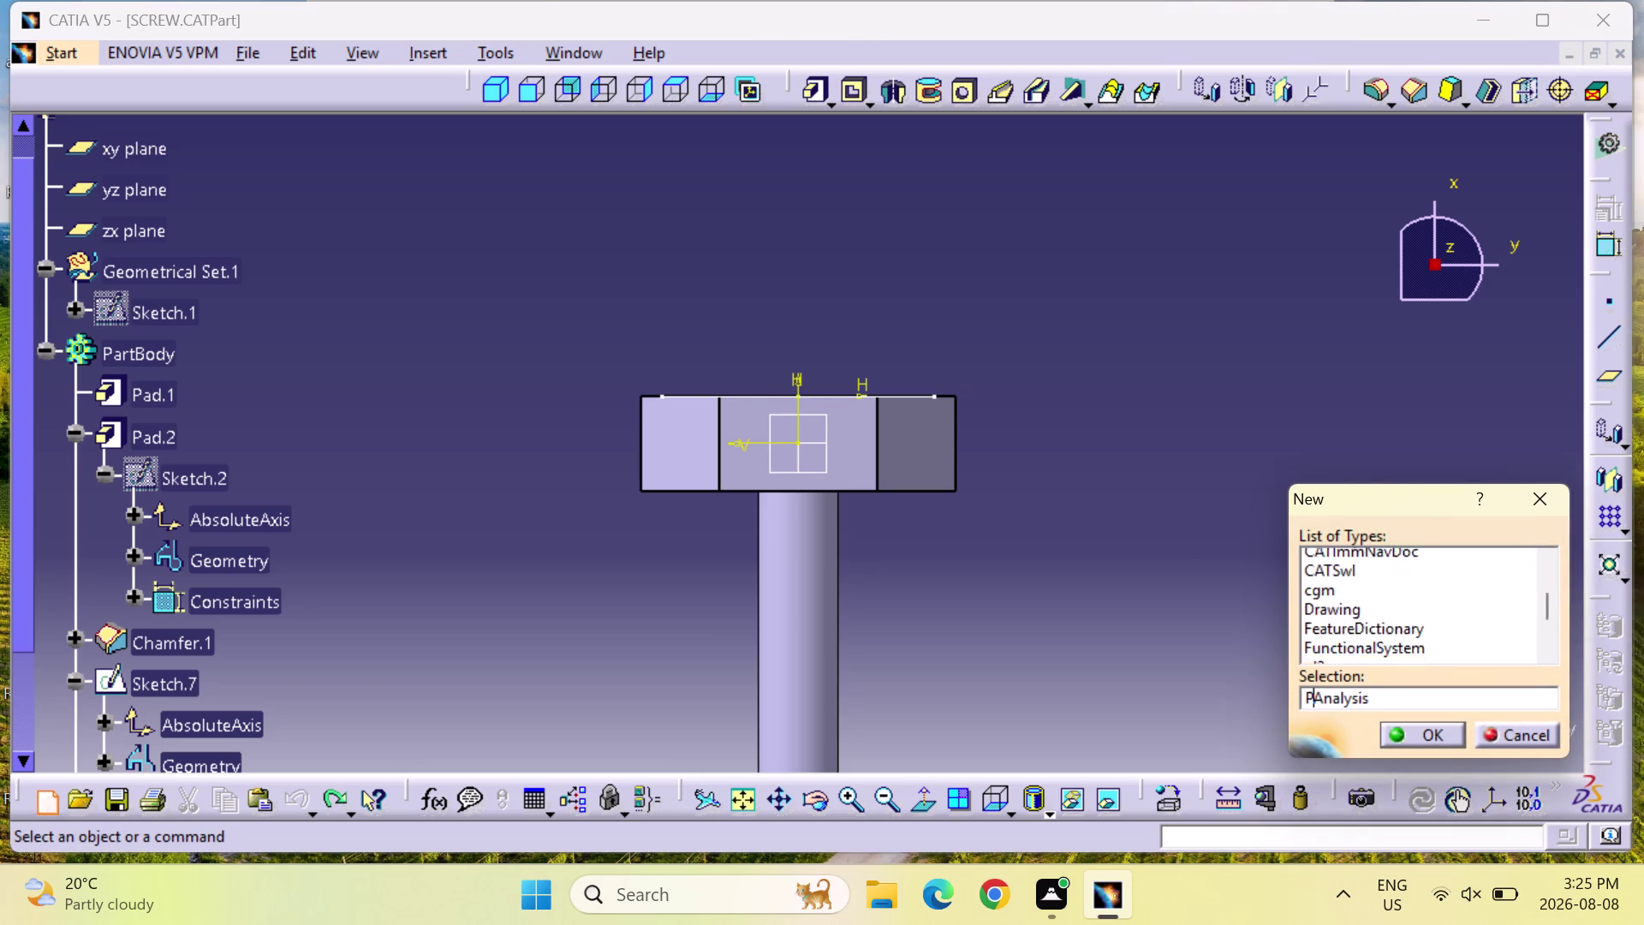
key(BackSpace)
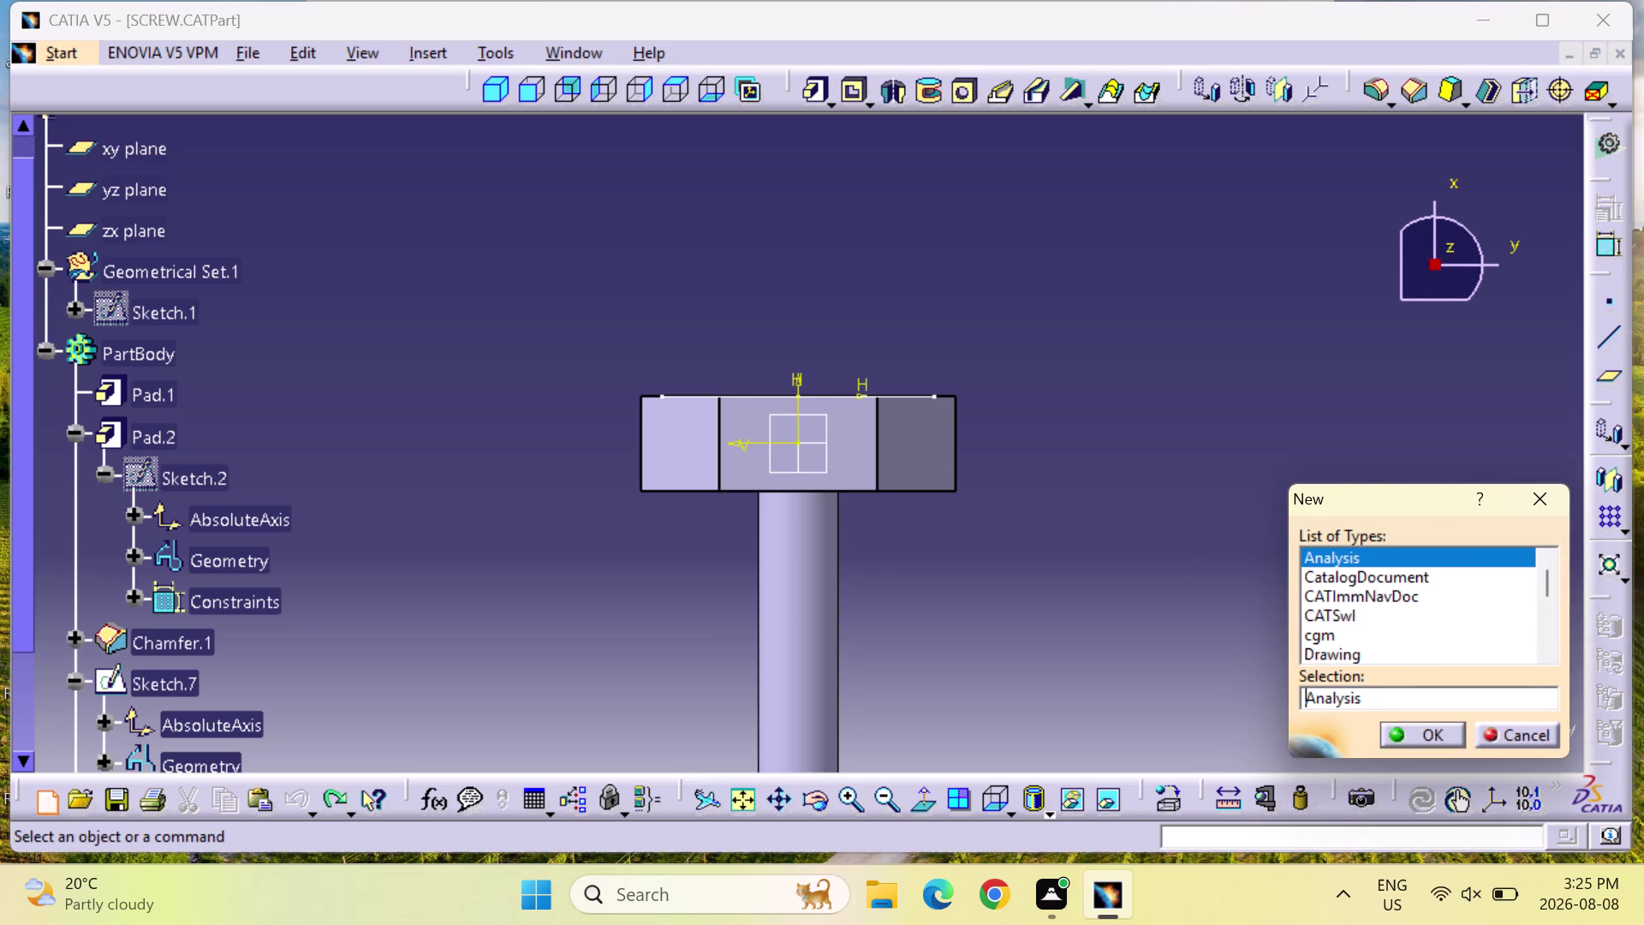
key(BackSpace)
key(p)
key(Return)
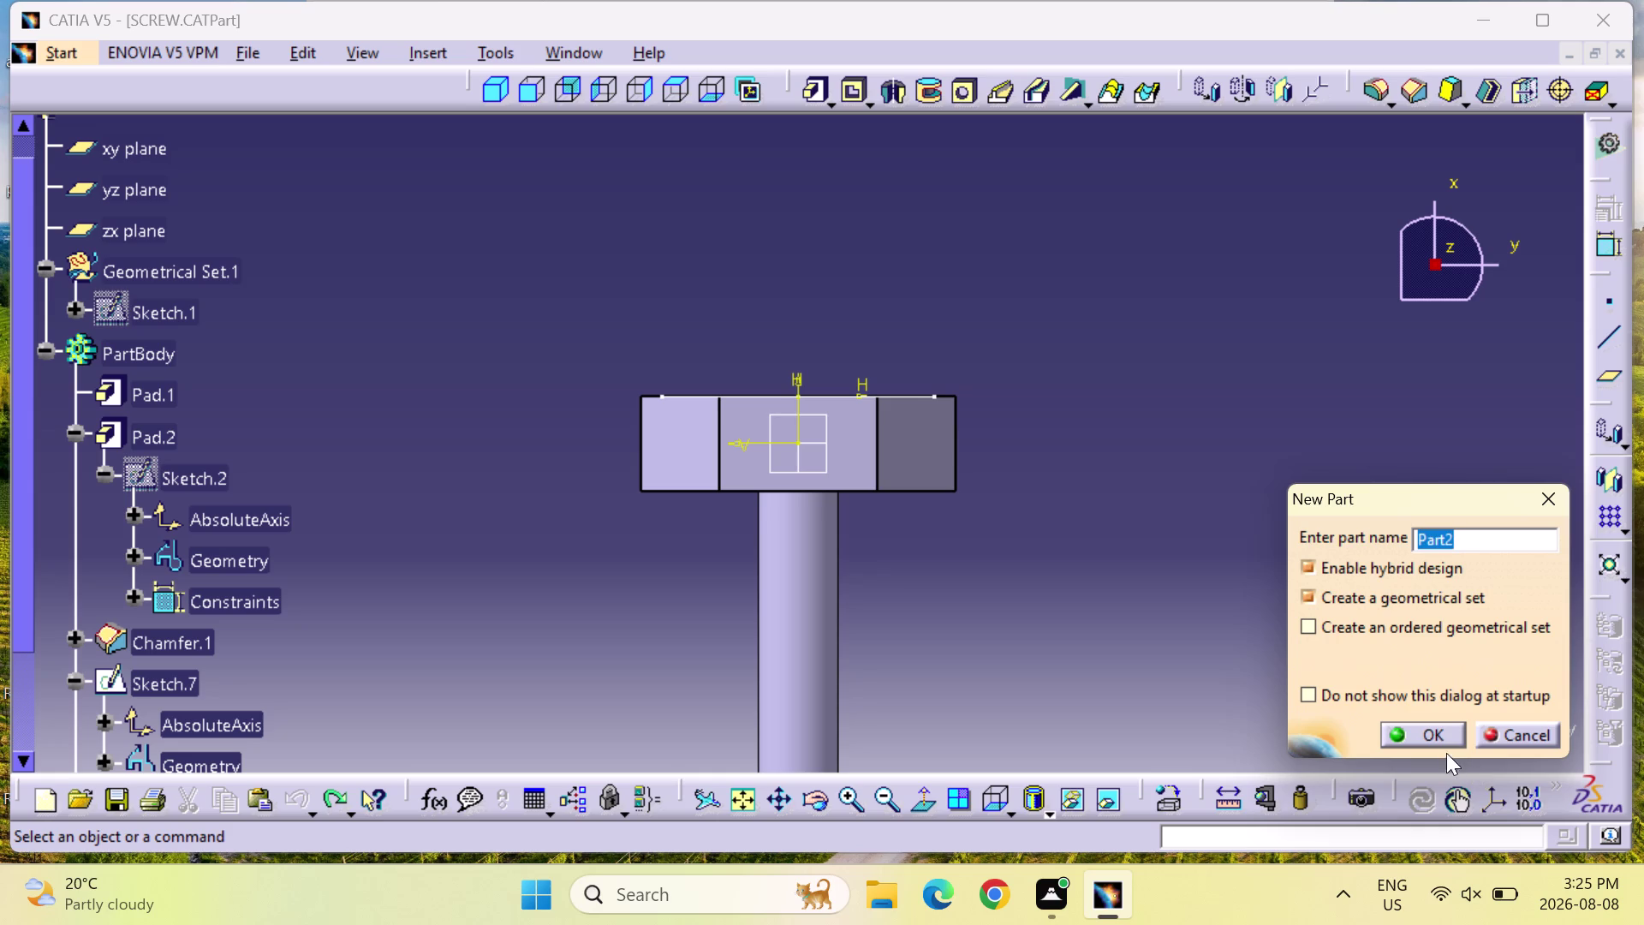
Accept the New Part defaults, select Part2's yz plane, and close Part2.
click(1442, 738)
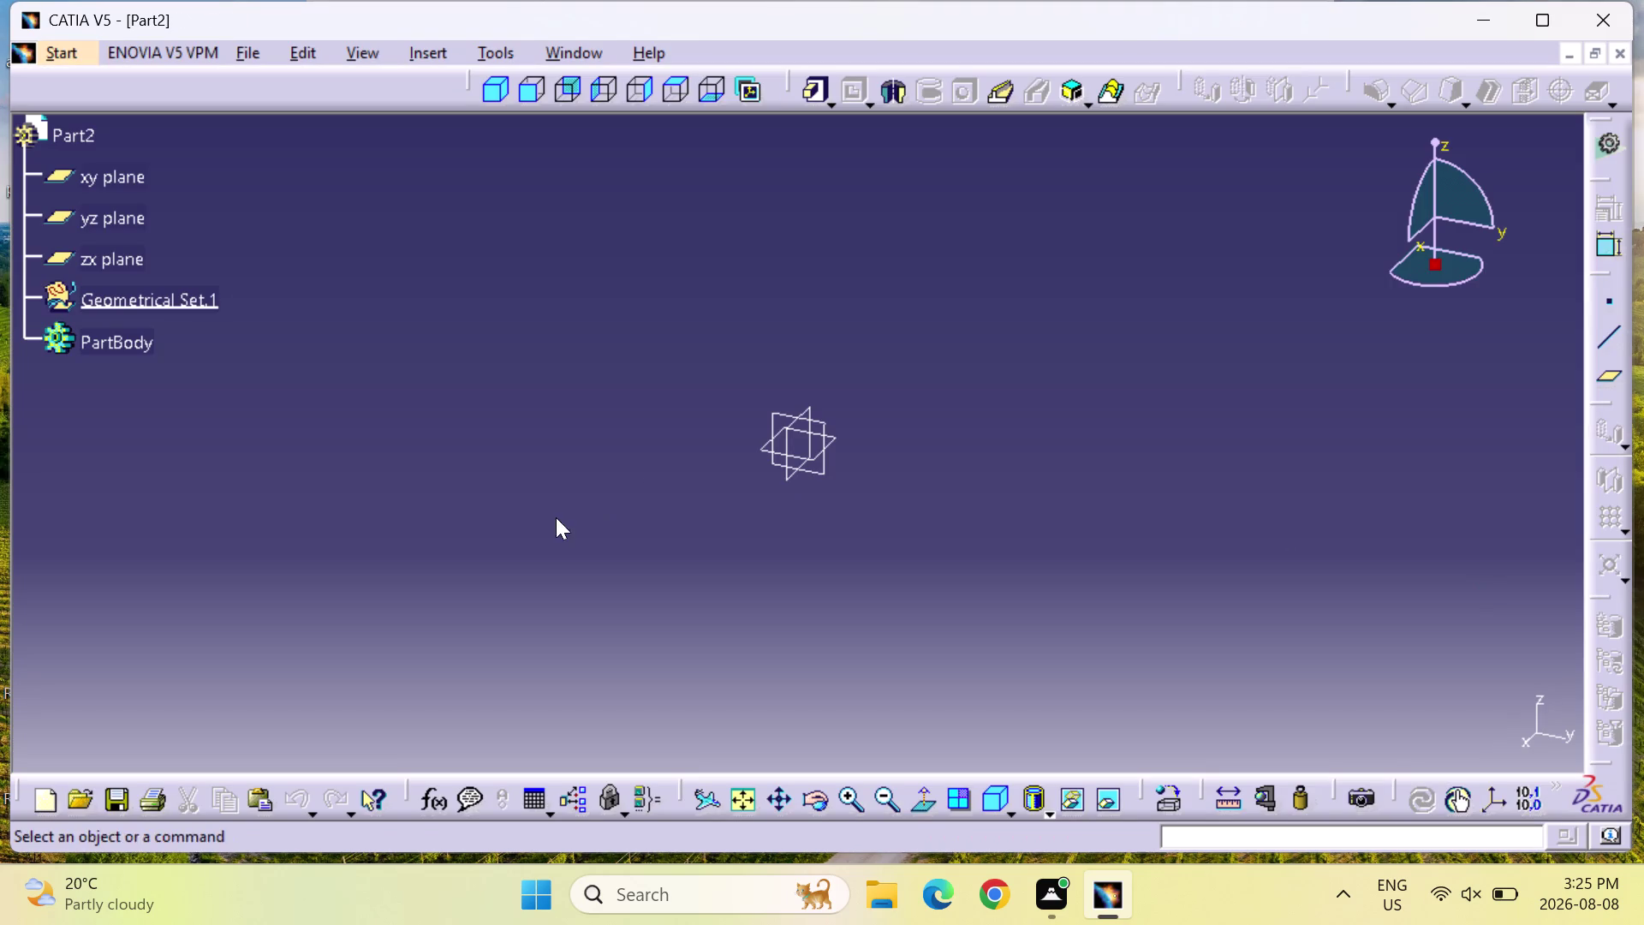
click(88, 233)
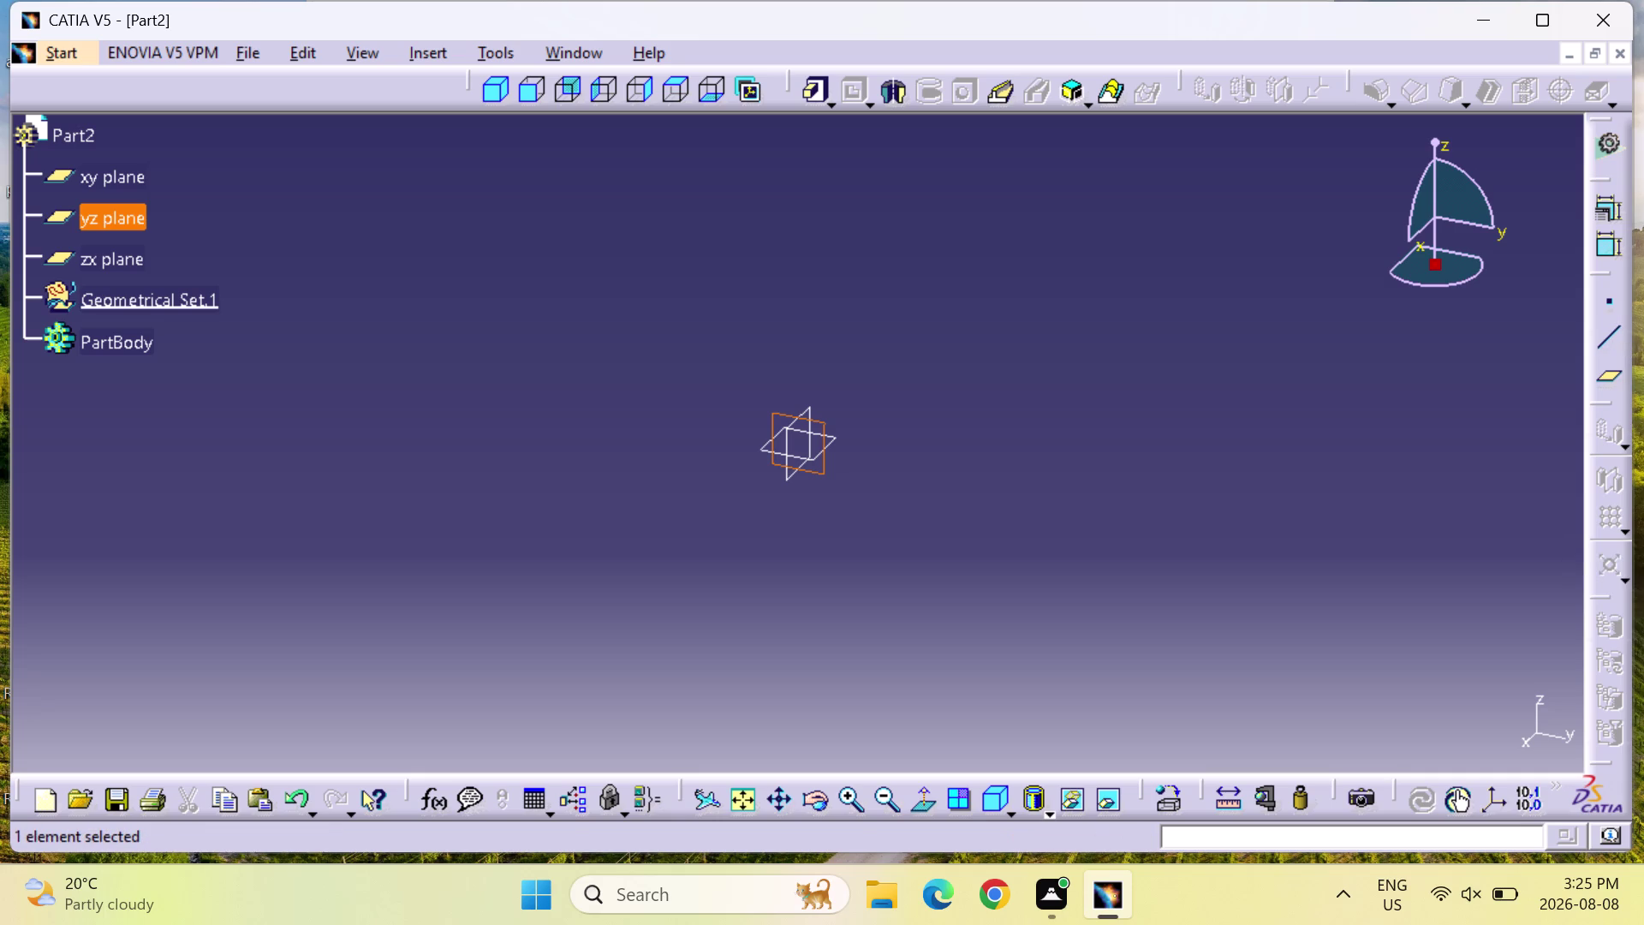
click(1620, 53)
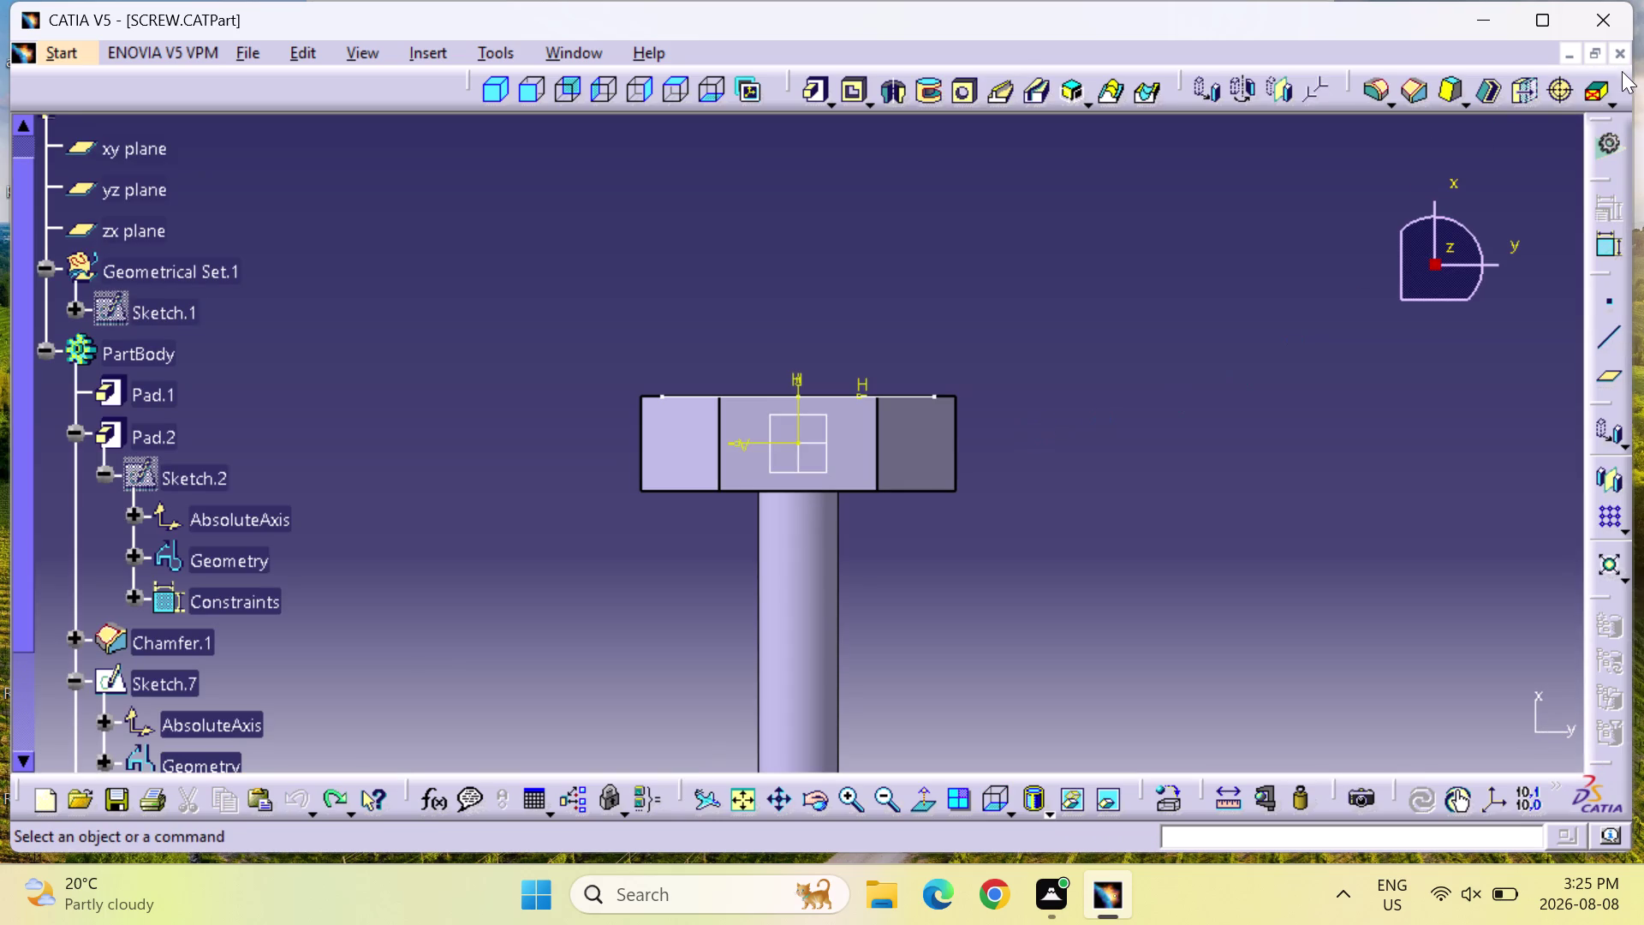
Close SCREW.CATPart and start a new part via Start > Mechanical Design > Part Design.
click(1626, 57)
click(898, 494)
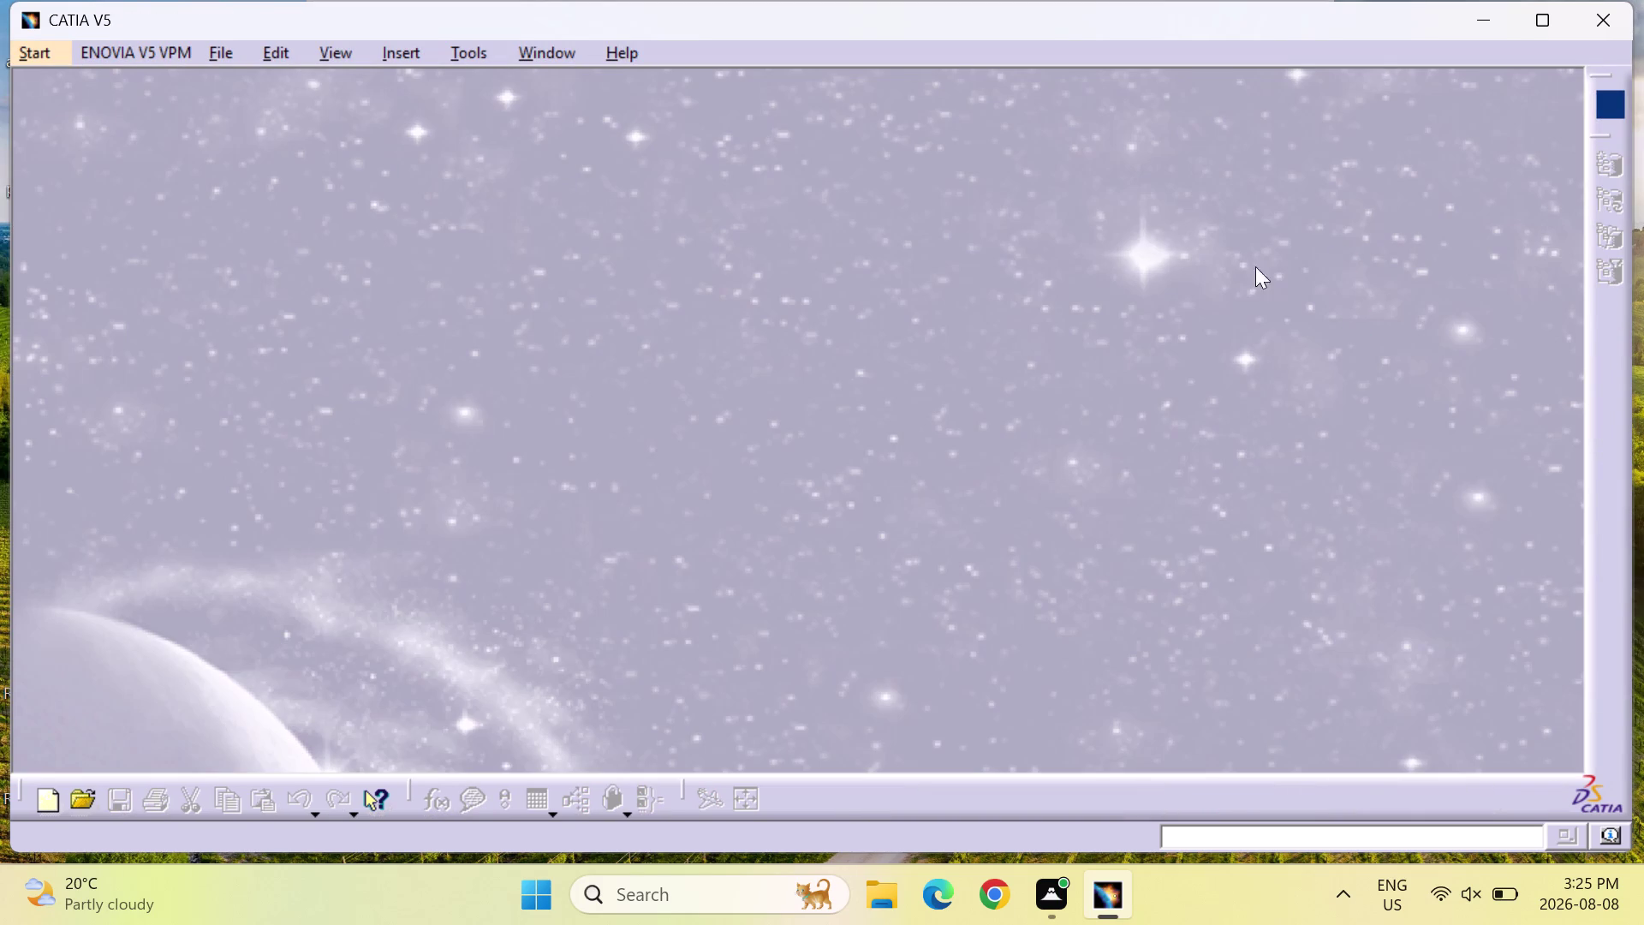
click(52, 31)
click(52, 56)
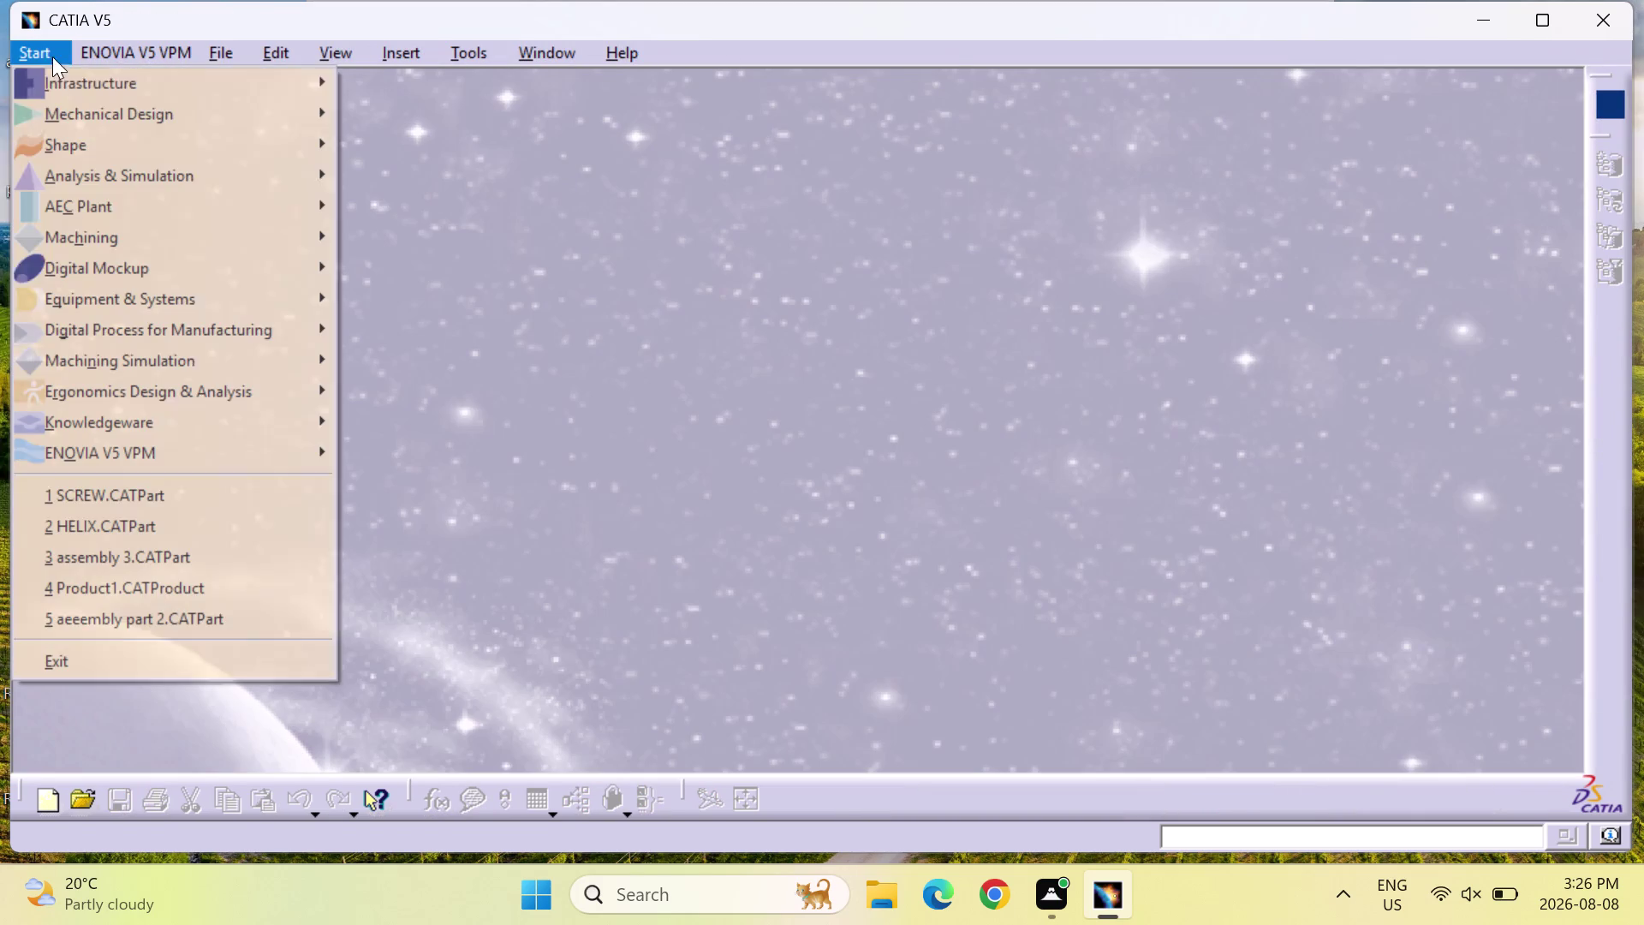
click(121, 110)
click(612, 125)
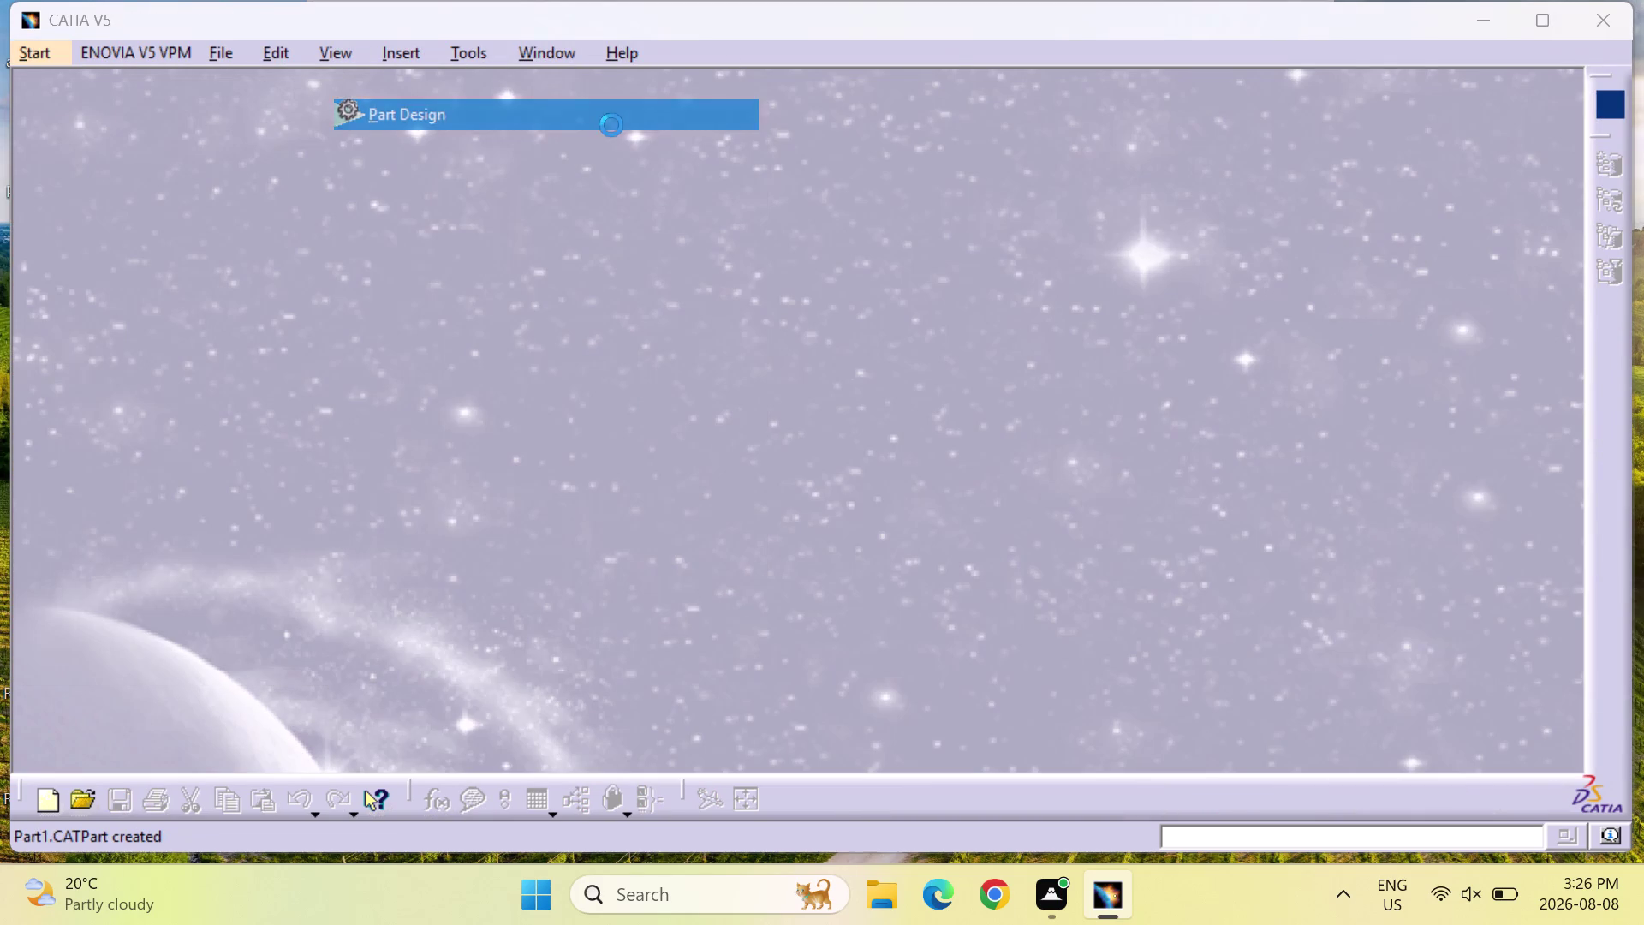
Accept the new Part1 and close its window.
click(1406, 727)
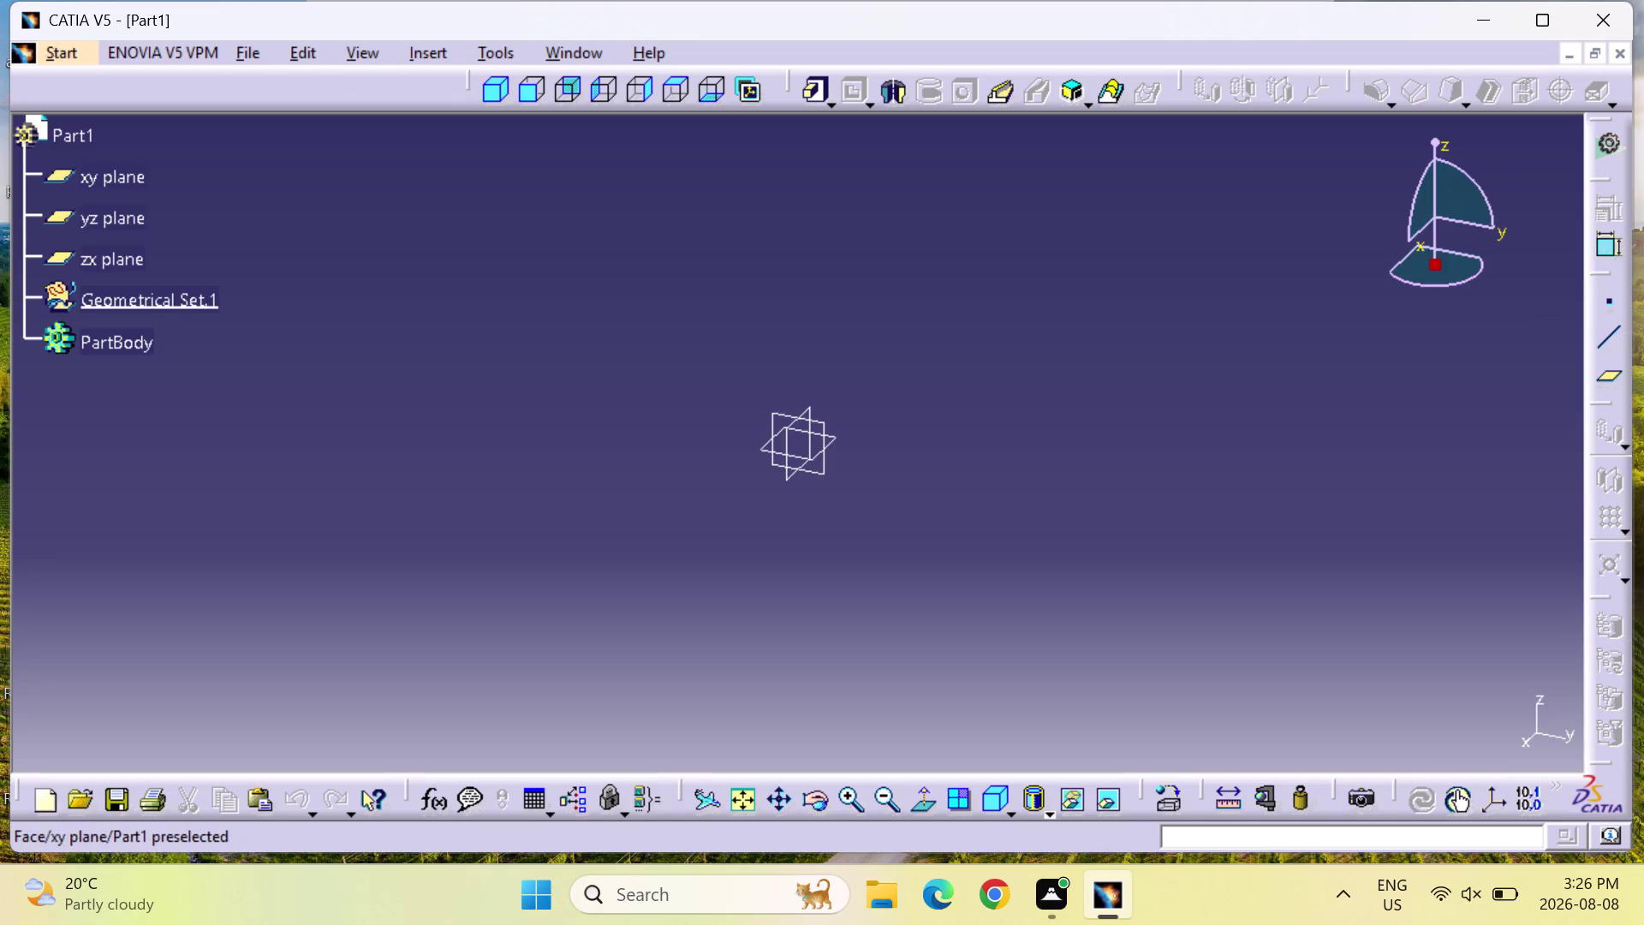
scroll(down, 3)
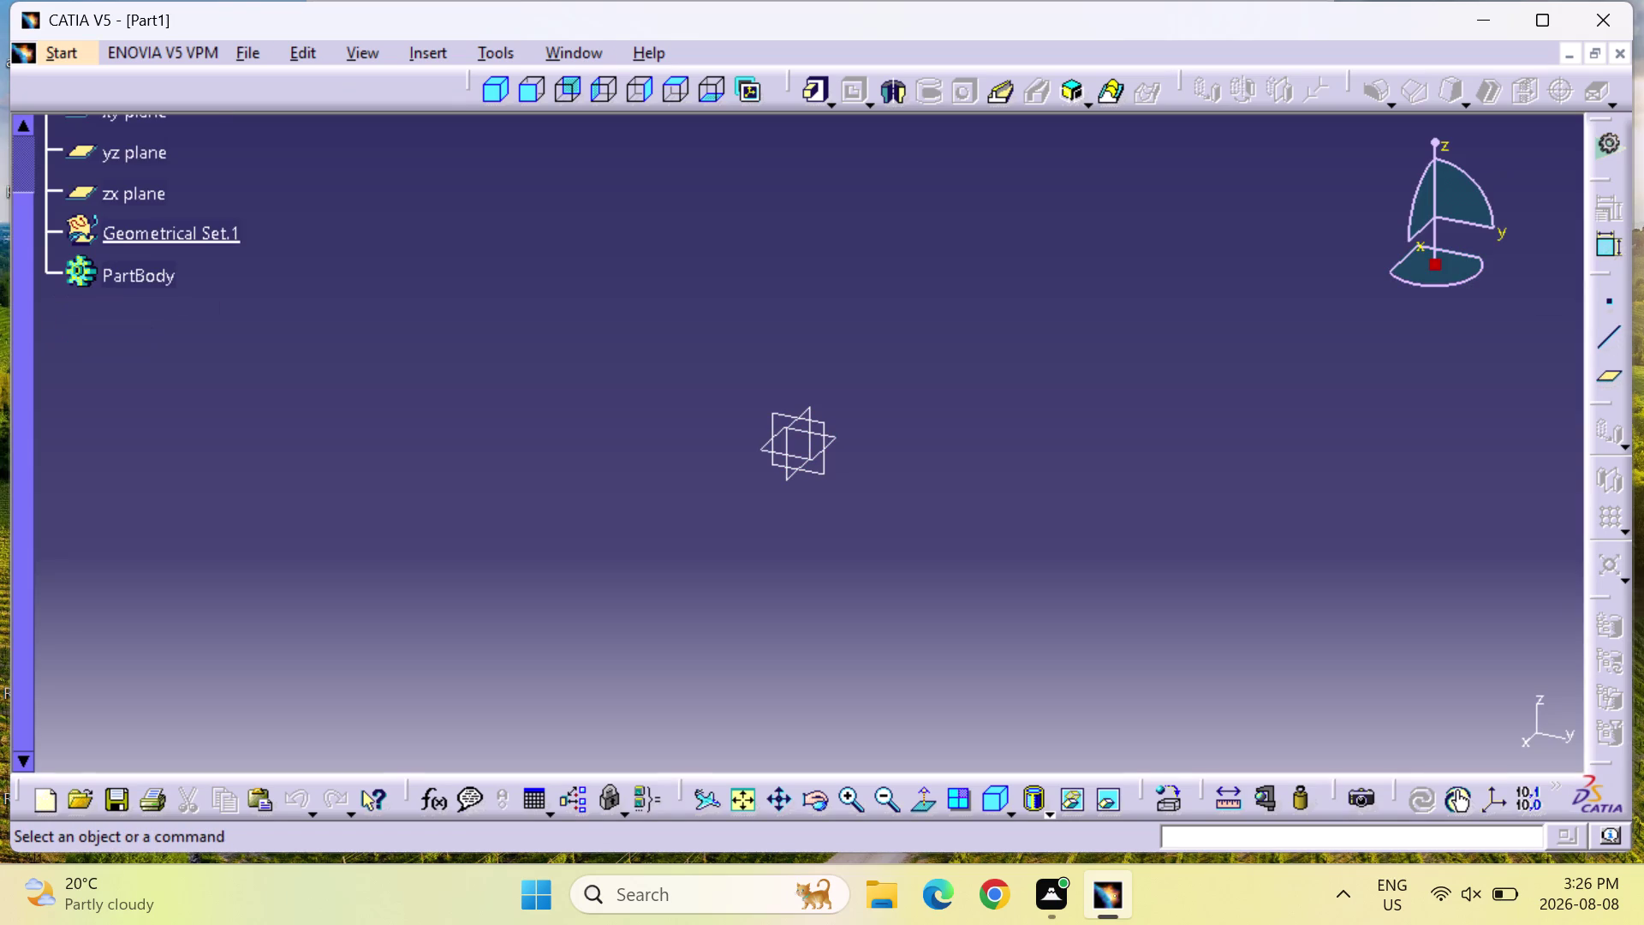
scroll(up, 3)
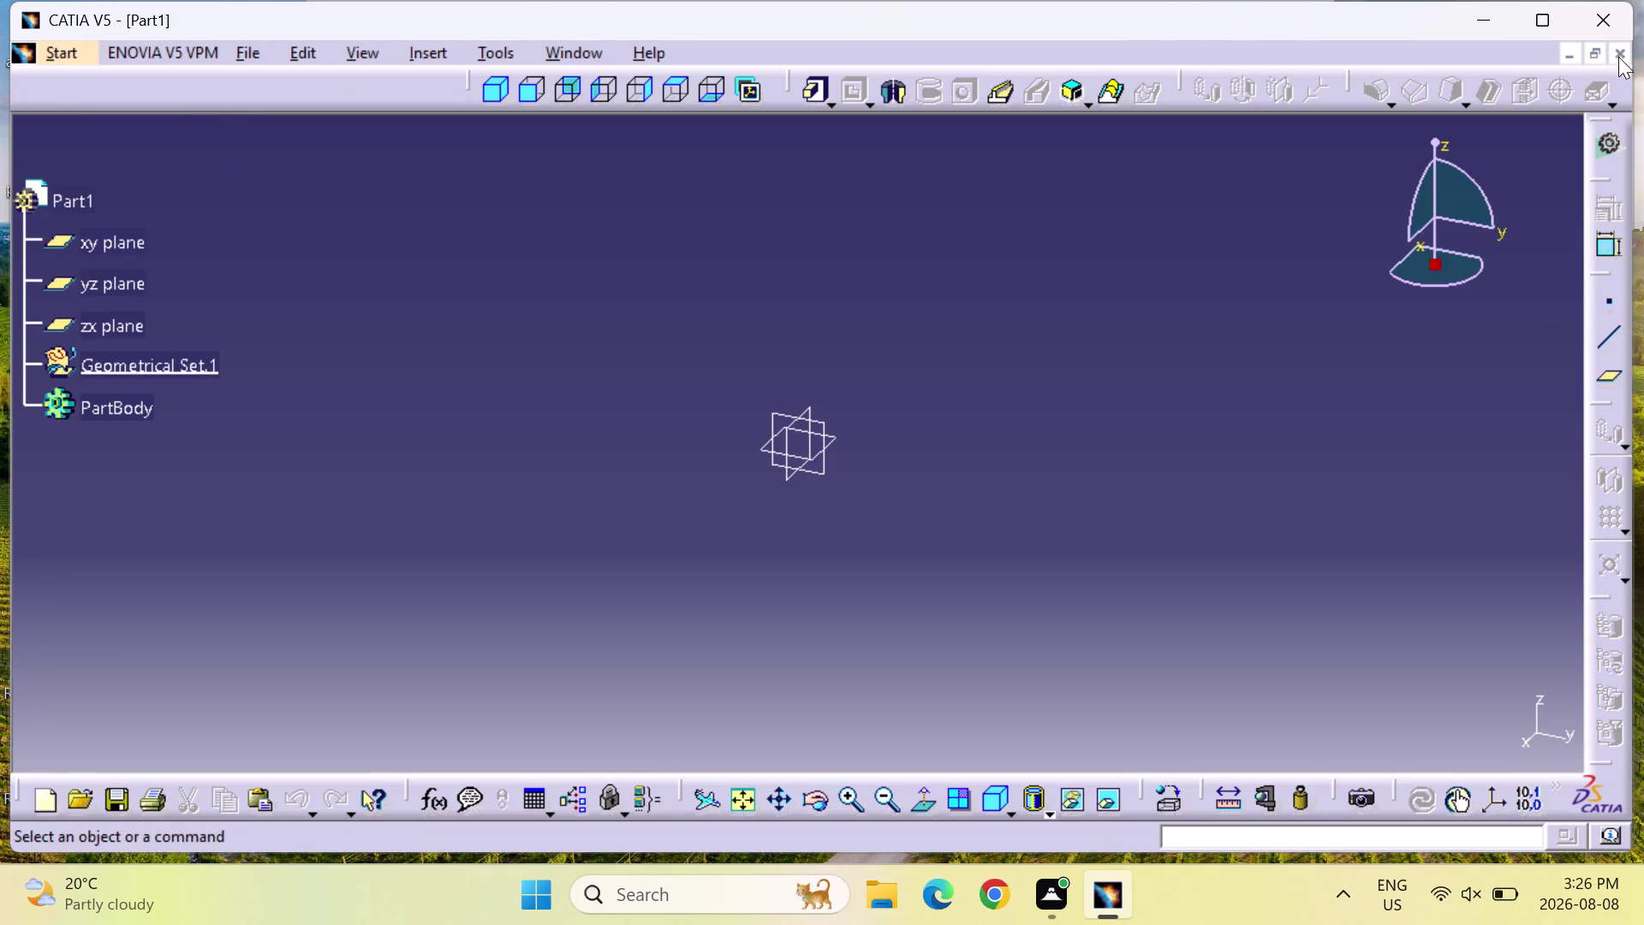
click(1618, 53)
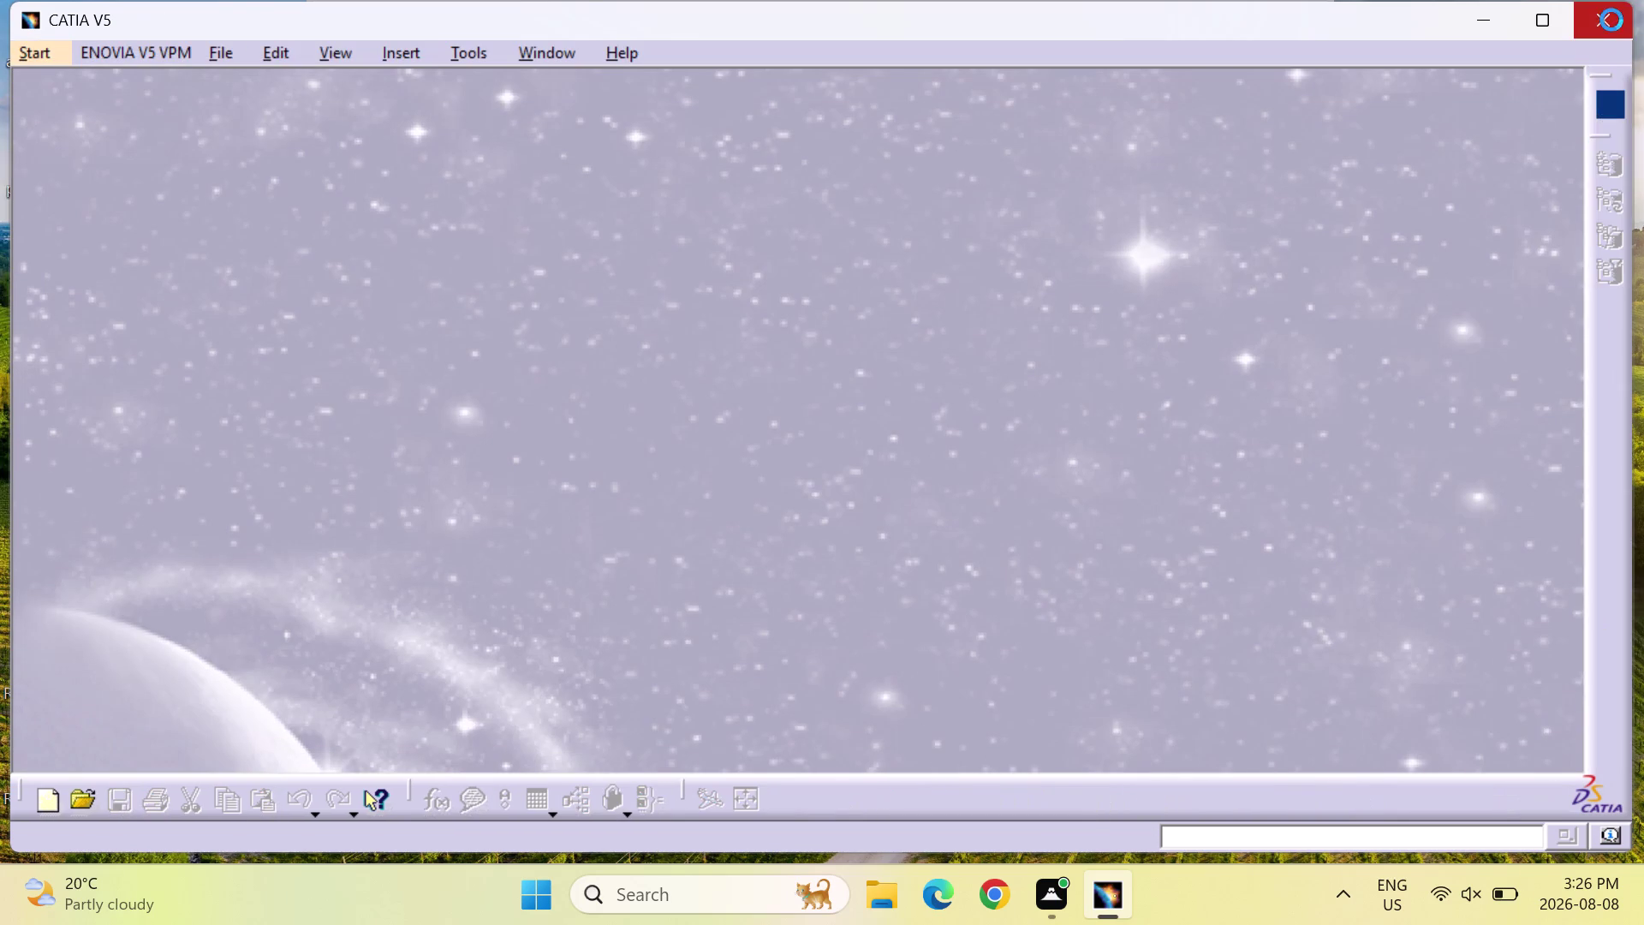